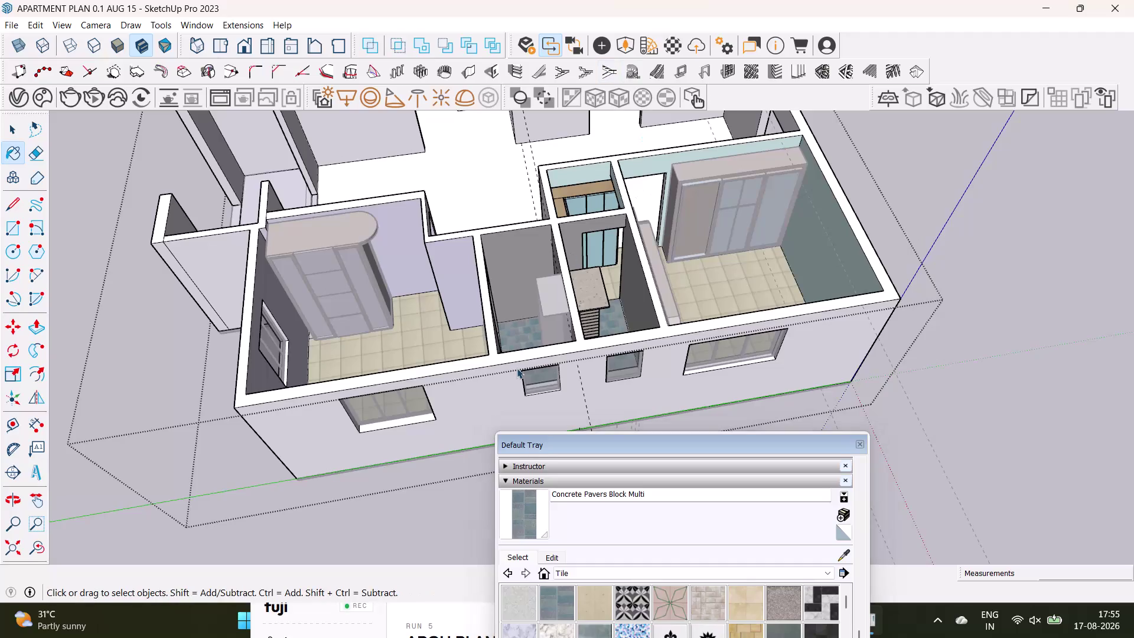
Orbit through the tiled bedrooms and blue-tiled bathrooms to an overhead view.
drag(662, 440, 904, 421)
scroll(down, 3)
key(space)
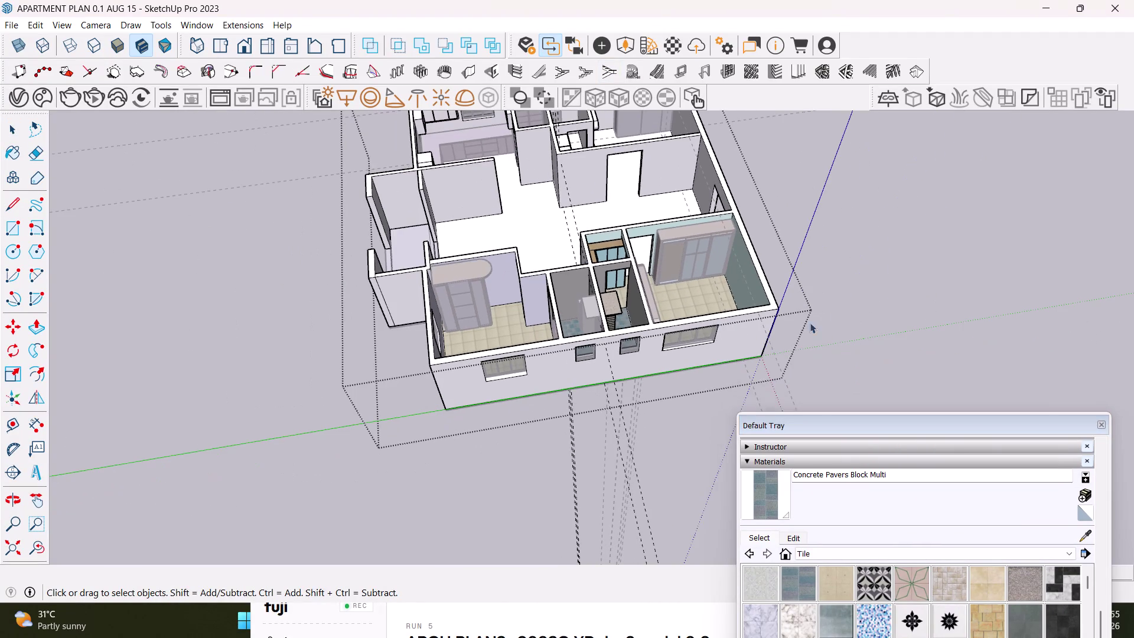
click(854, 292)
scroll(up, 3)
middle_drag(613, 326, 573, 496)
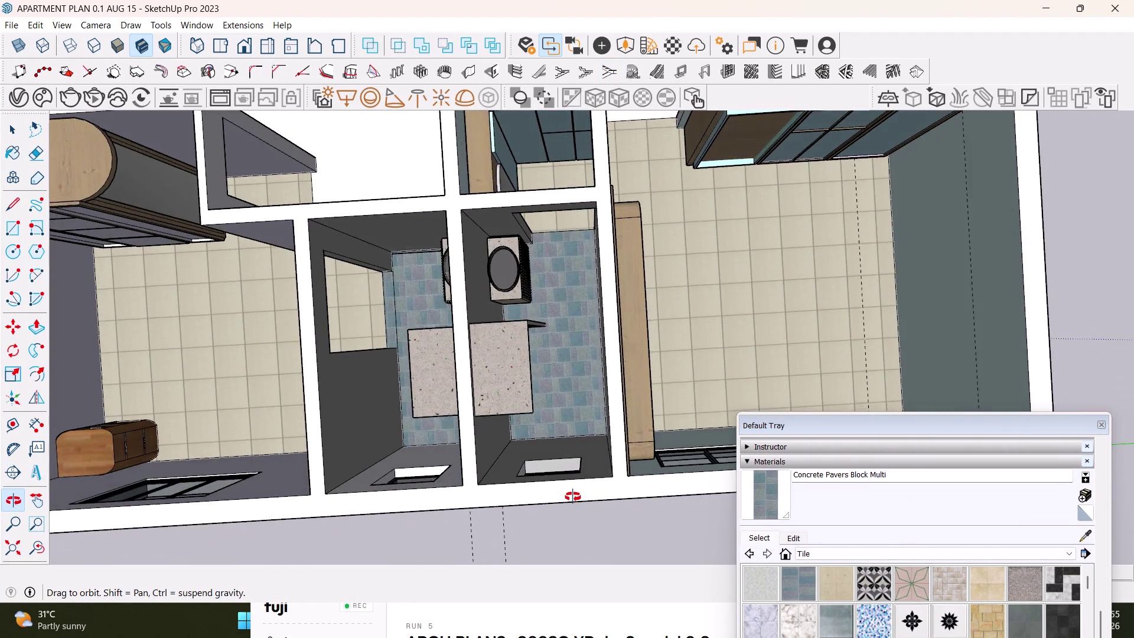
middle_drag(573, 496, 704, 305)
scroll(up, 3)
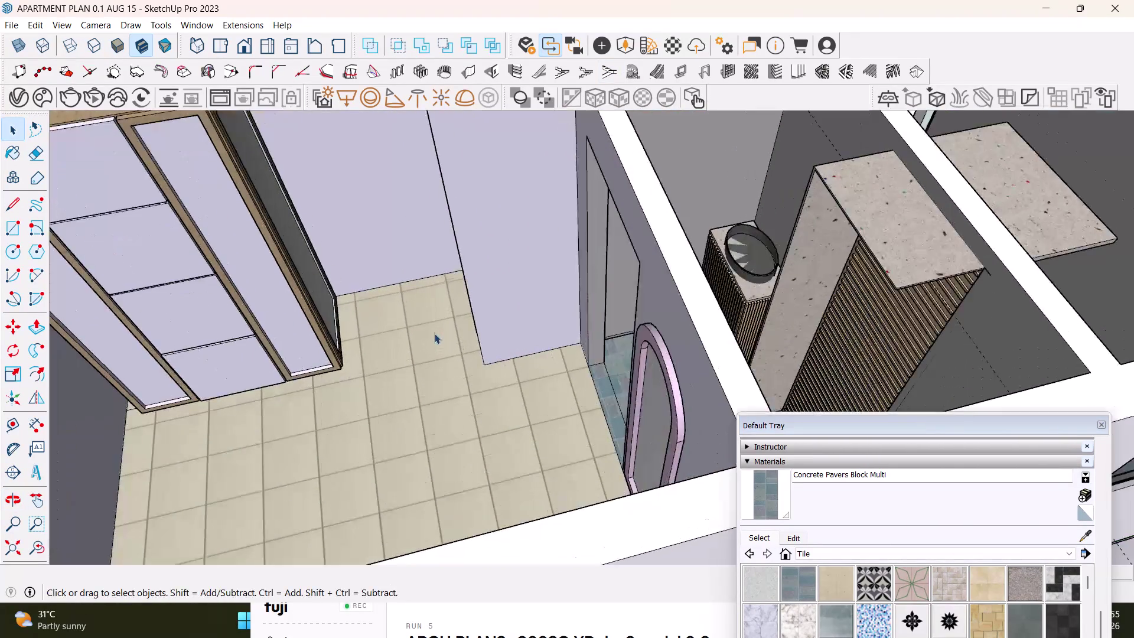
middle_drag(434, 333, 520, 289)
middle_drag(555, 289, 660, 370)
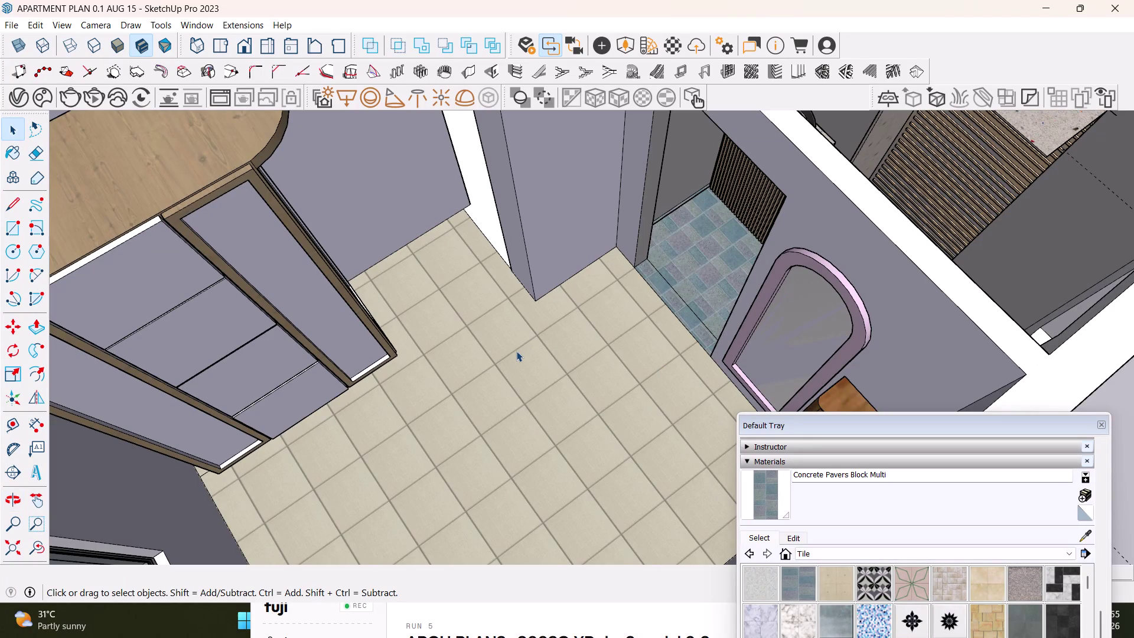
scroll(down, 3)
middle_drag(594, 337, 393, 443)
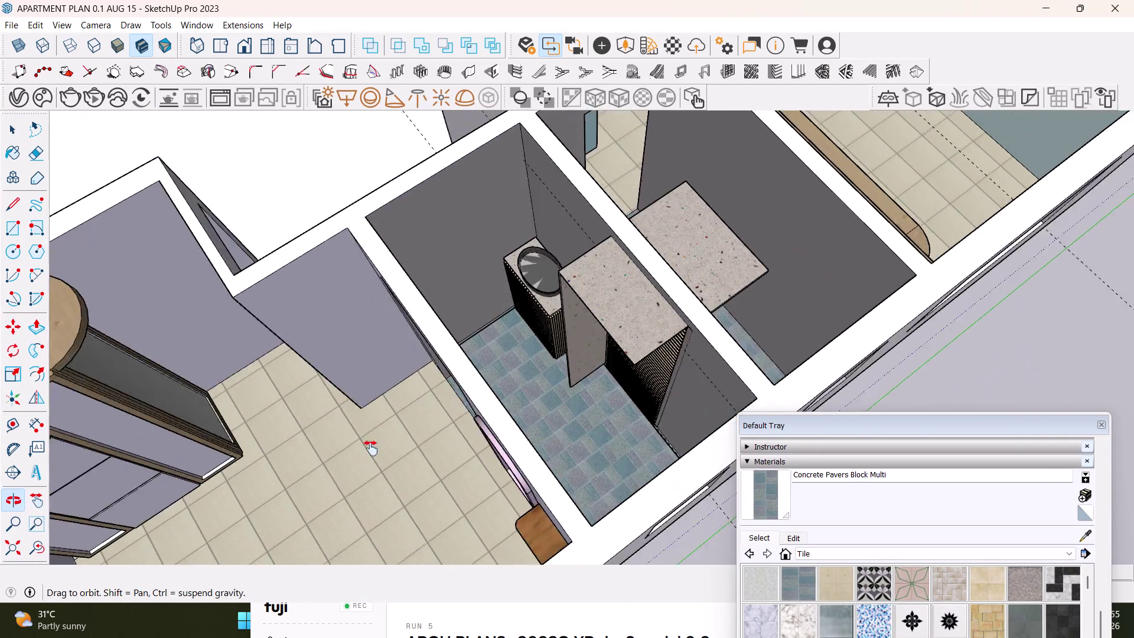
middle_drag(393, 443, 351, 454)
scroll(down, 3)
middle_drag(368, 395, 551, 299)
scroll(down, 3)
middle_drag(529, 376, 525, 480)
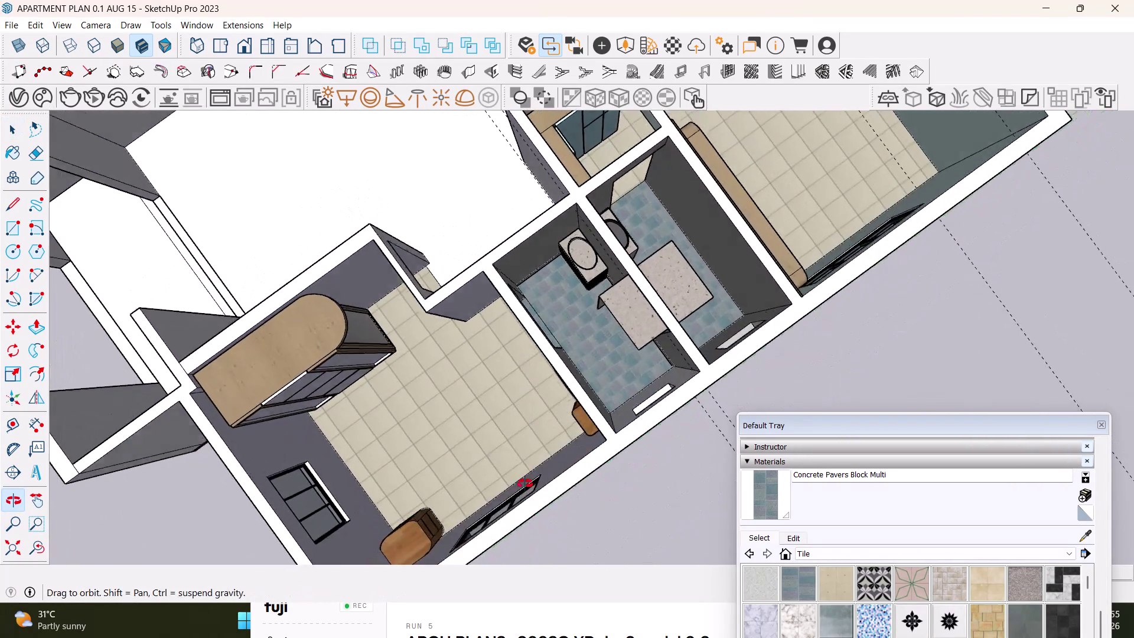
middle_drag(525, 480, 665, 415)
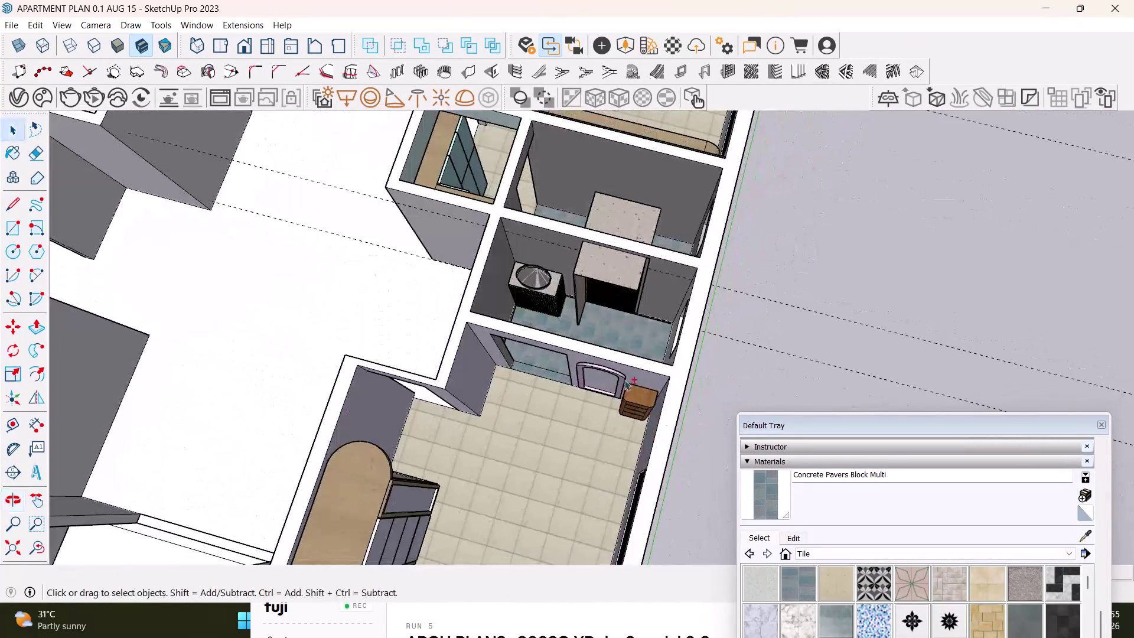
scroll(down, 3)
middle_drag(623, 378, 554, 460)
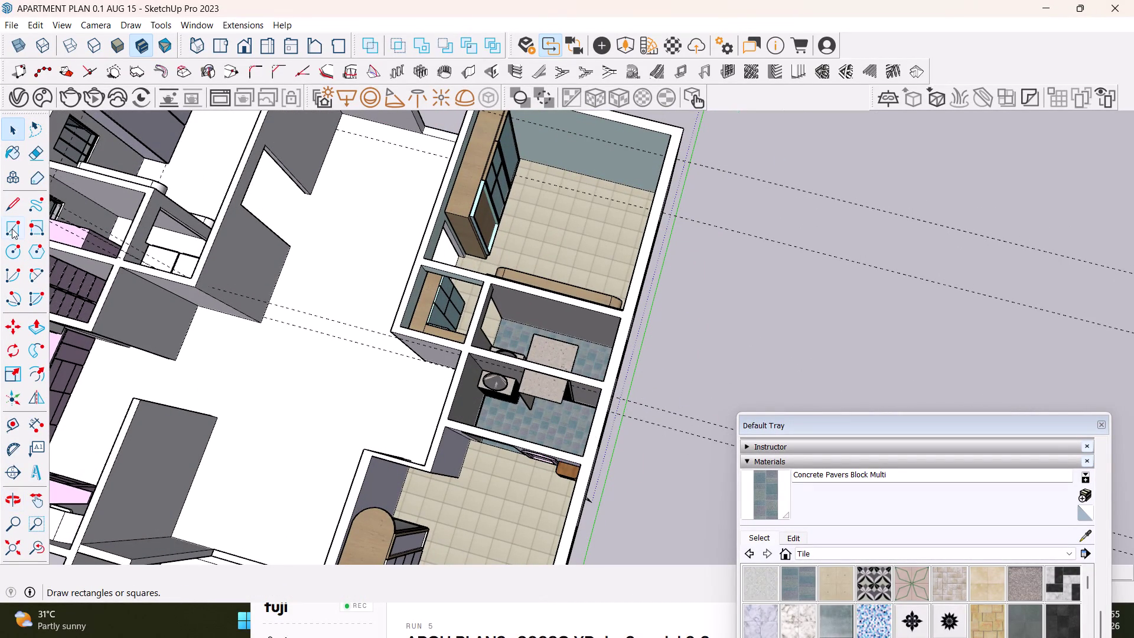
Live-render the overhead view, then the mirror and dresser wall.
click(95, 99)
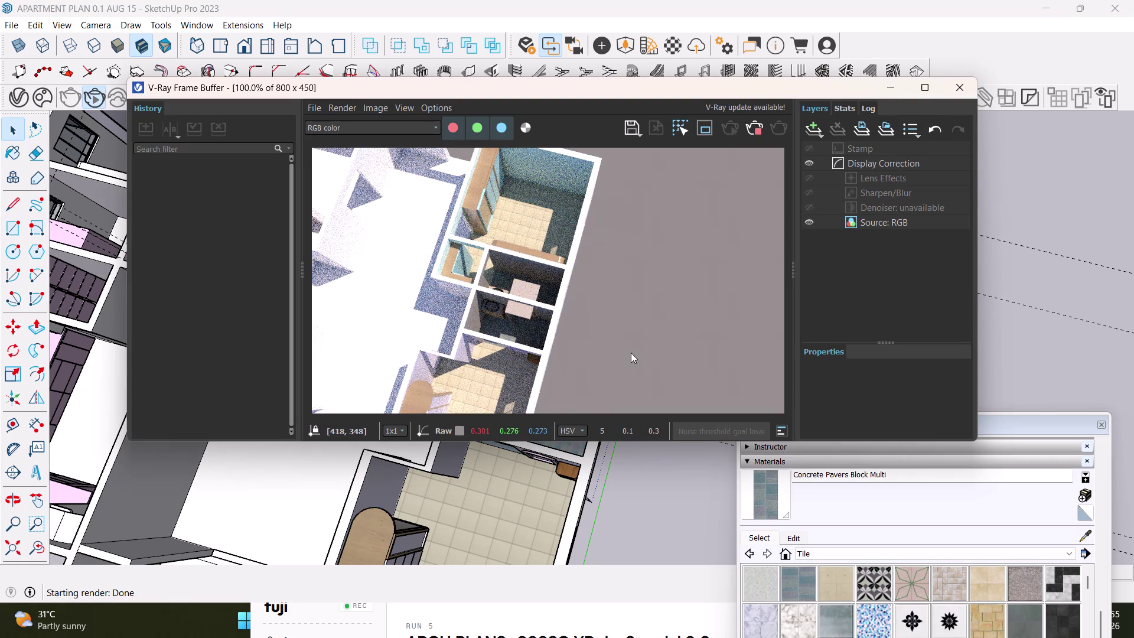
click(950, 95)
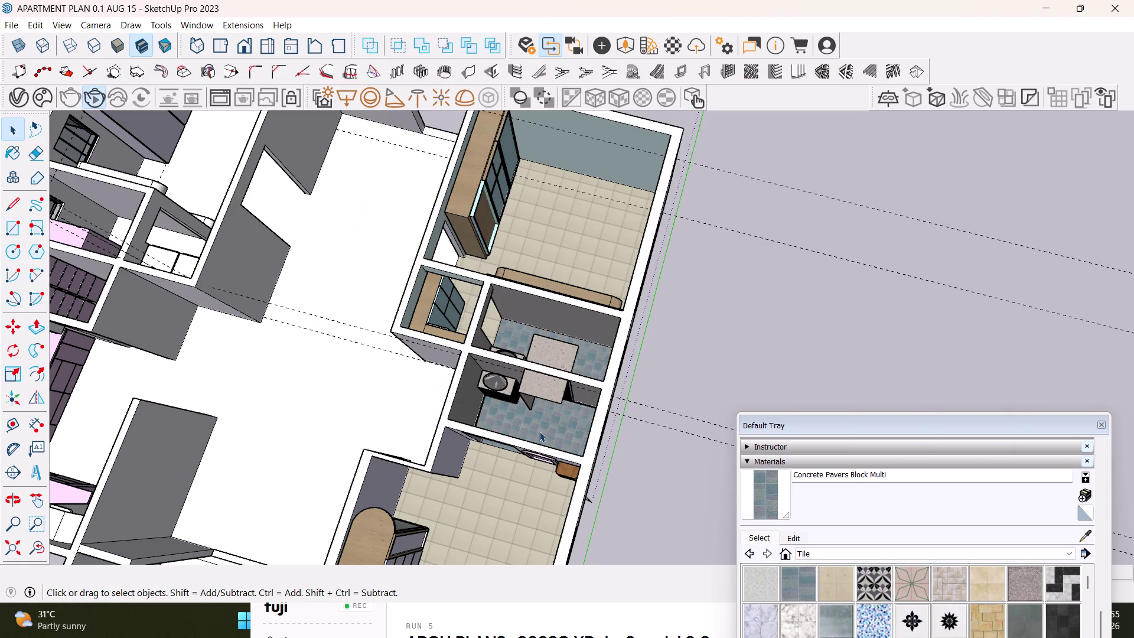
click(96, 104)
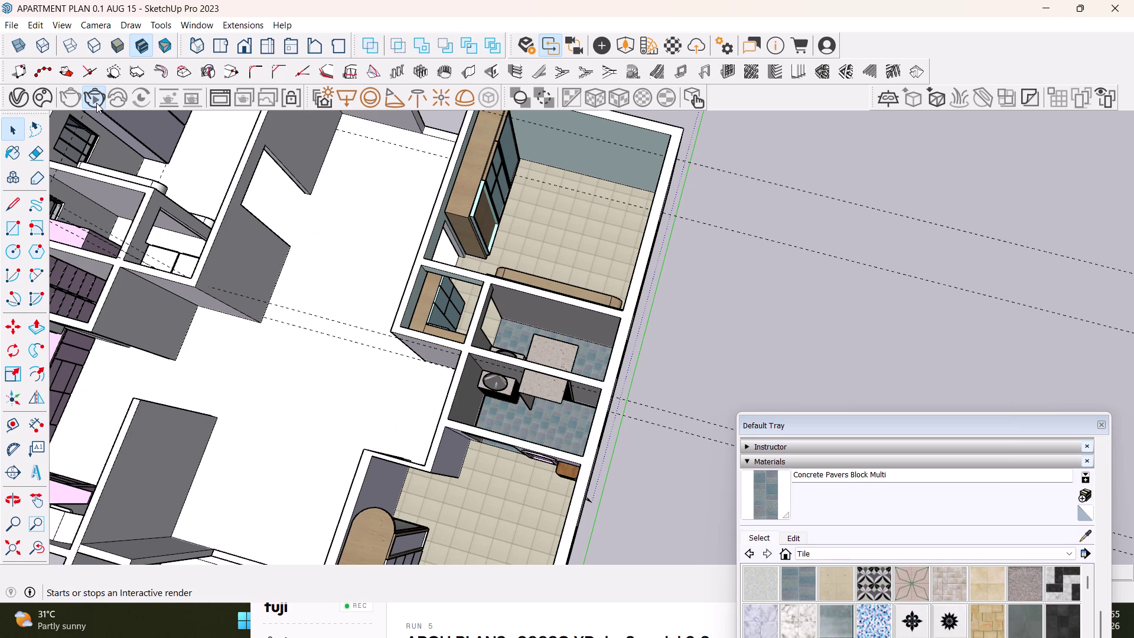
middle_drag(412, 418, 546, 359)
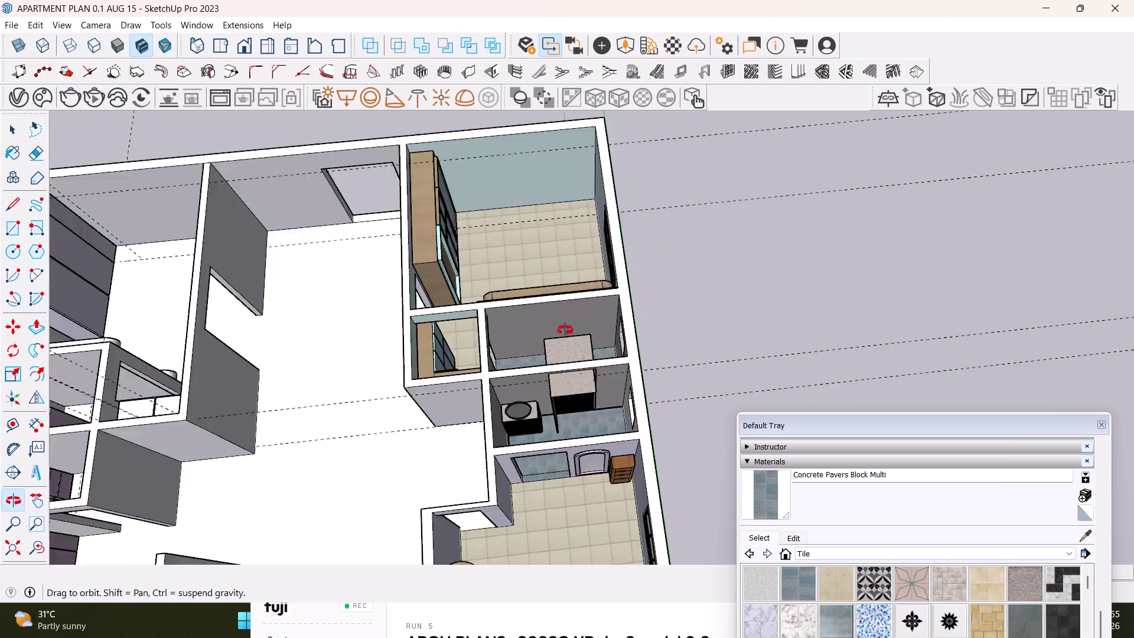
middle_drag(546, 359, 578, 303)
scroll(up, 3)
middle_drag(613, 431, 575, 331)
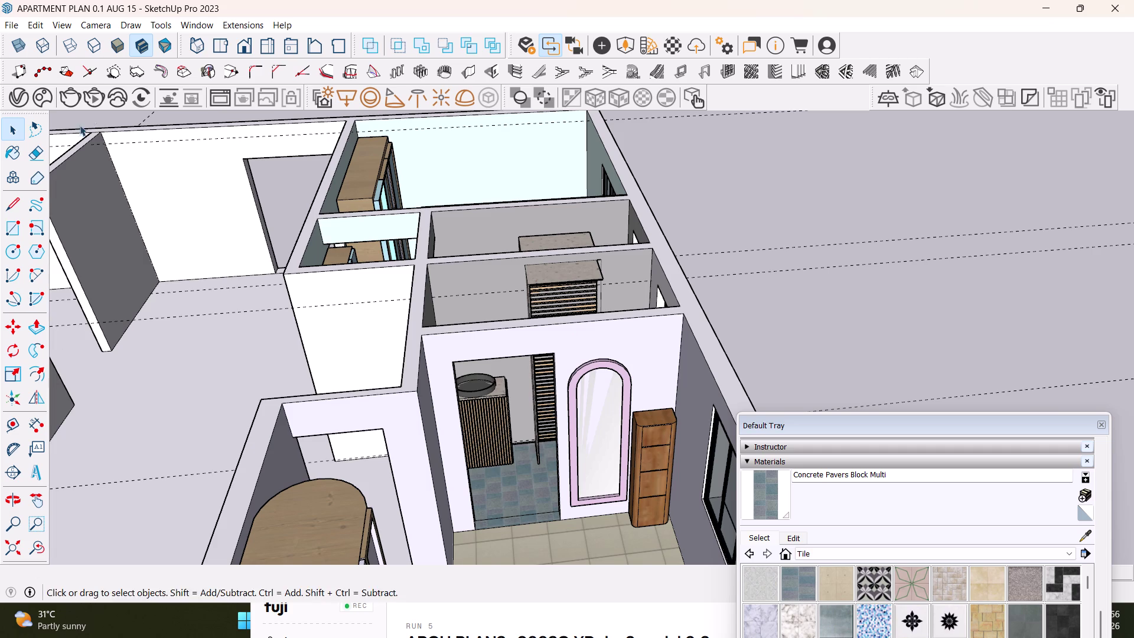
click(90, 105)
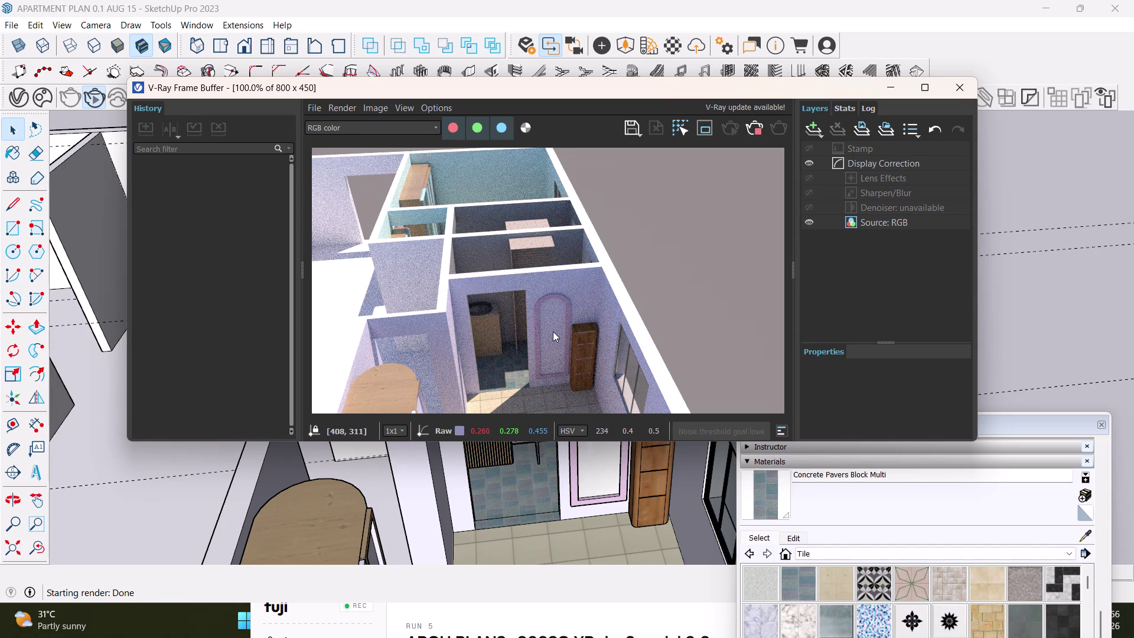
scroll(up, 3)
scroll(down, 3)
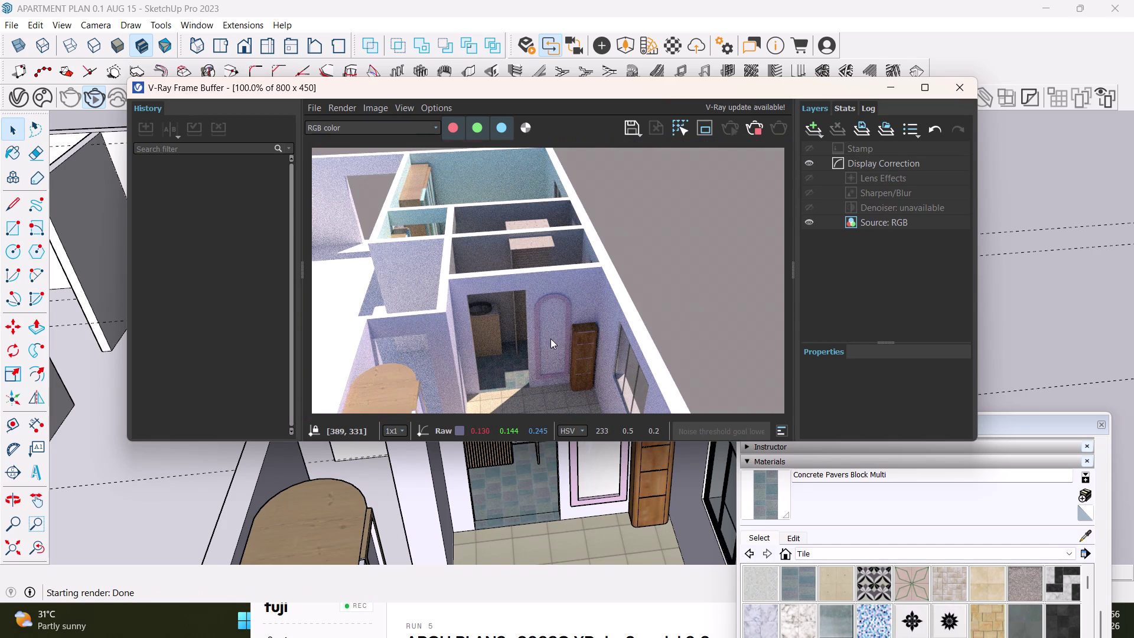
click(953, 93)
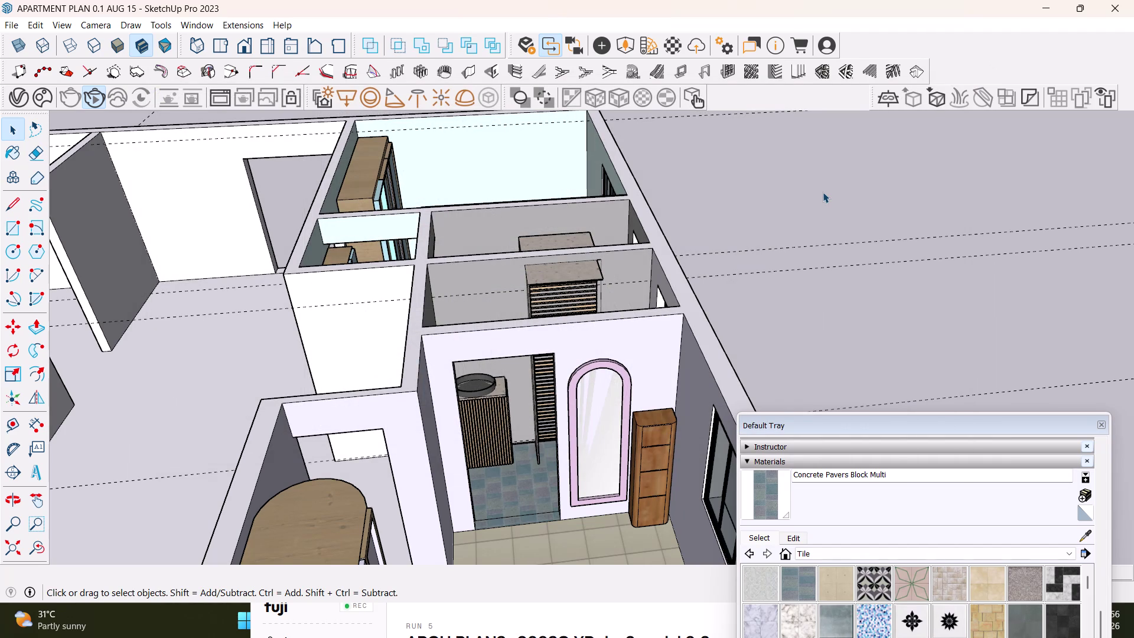
Zoom in on the mirror and switch the materials tray to Glass and Mirrors.
key(space)
click(852, 366)
key(space)
click(826, 376)
scroll(up, 3)
middle_drag(652, 399, 599, 346)
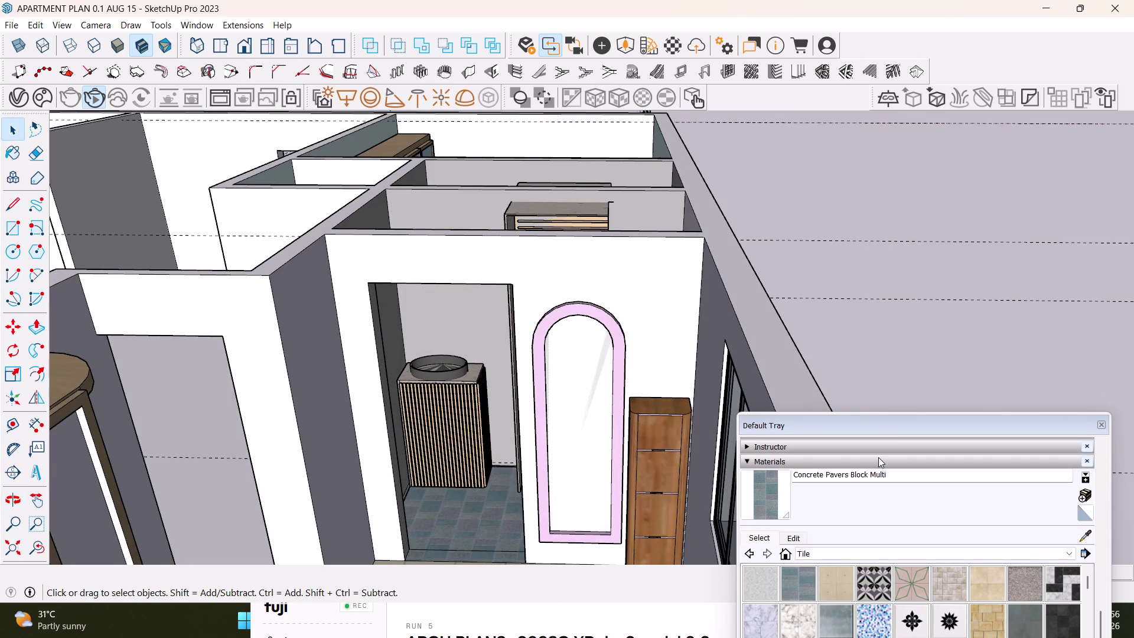
drag(883, 423, 906, 131)
click(859, 261)
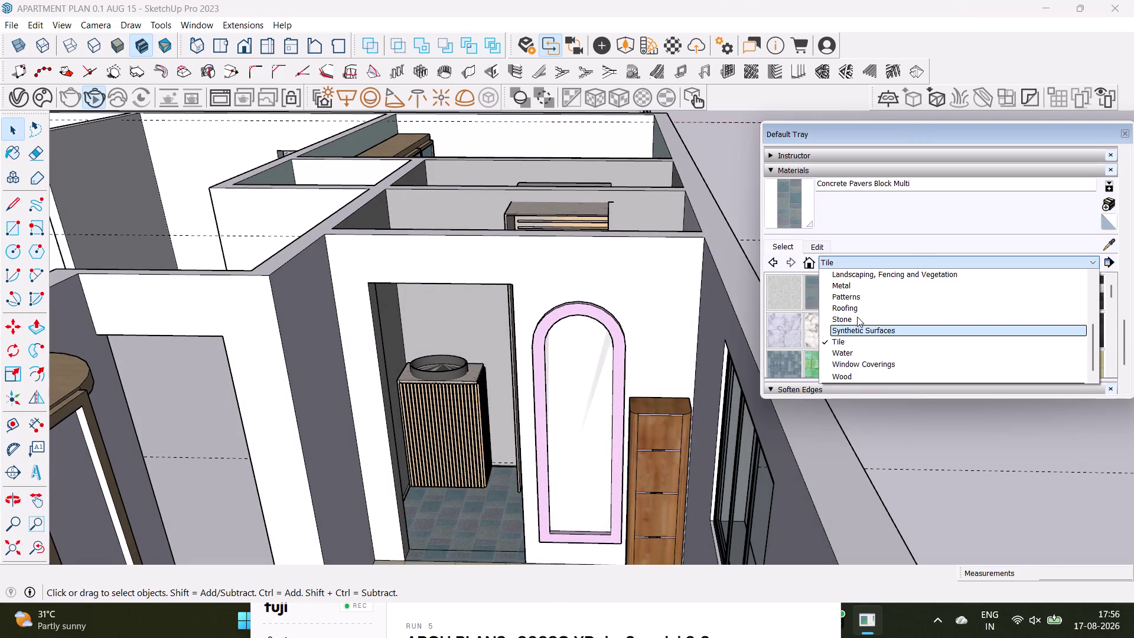
scroll(down, 3)
scroll(up, 3)
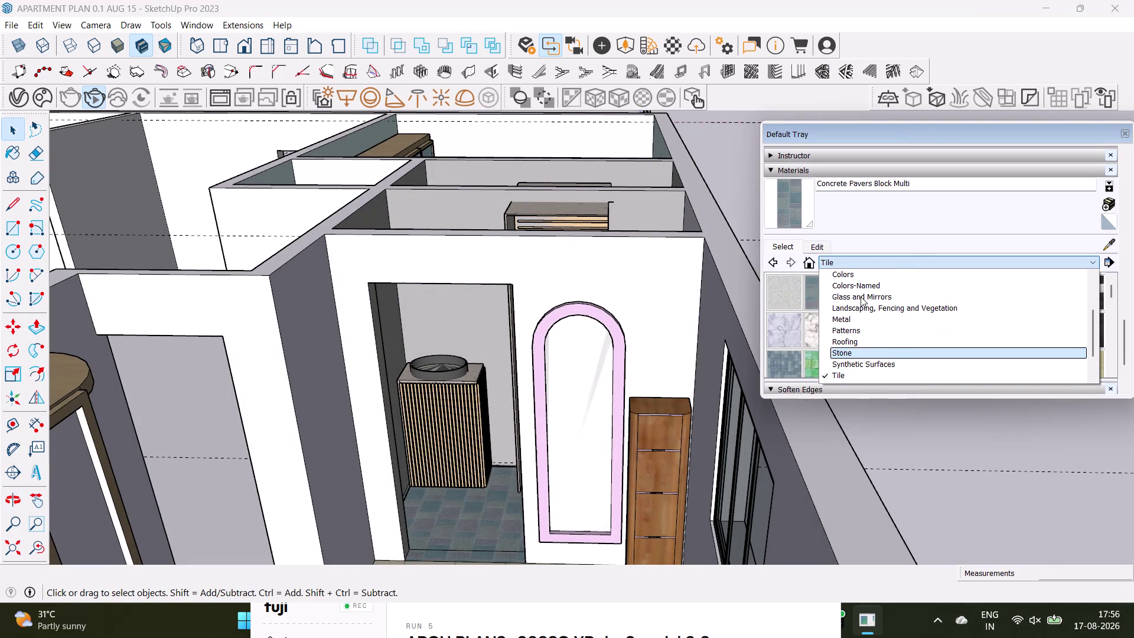
click(860, 294)
Paint the mirror with Translucent Glass Gray and check the result.
click(890, 295)
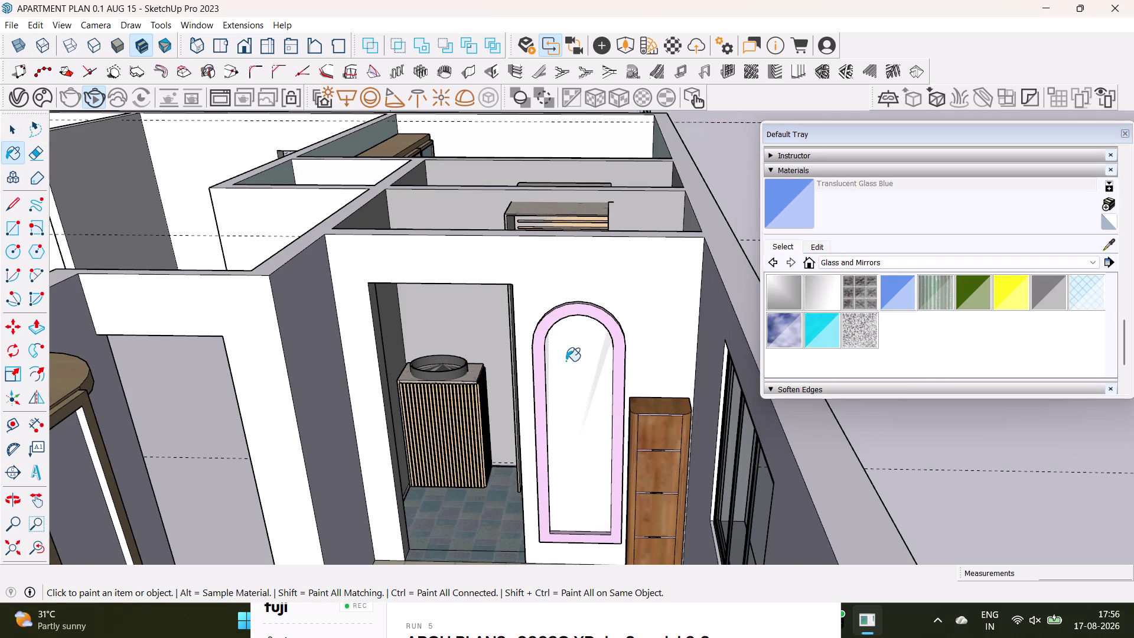
click(574, 367)
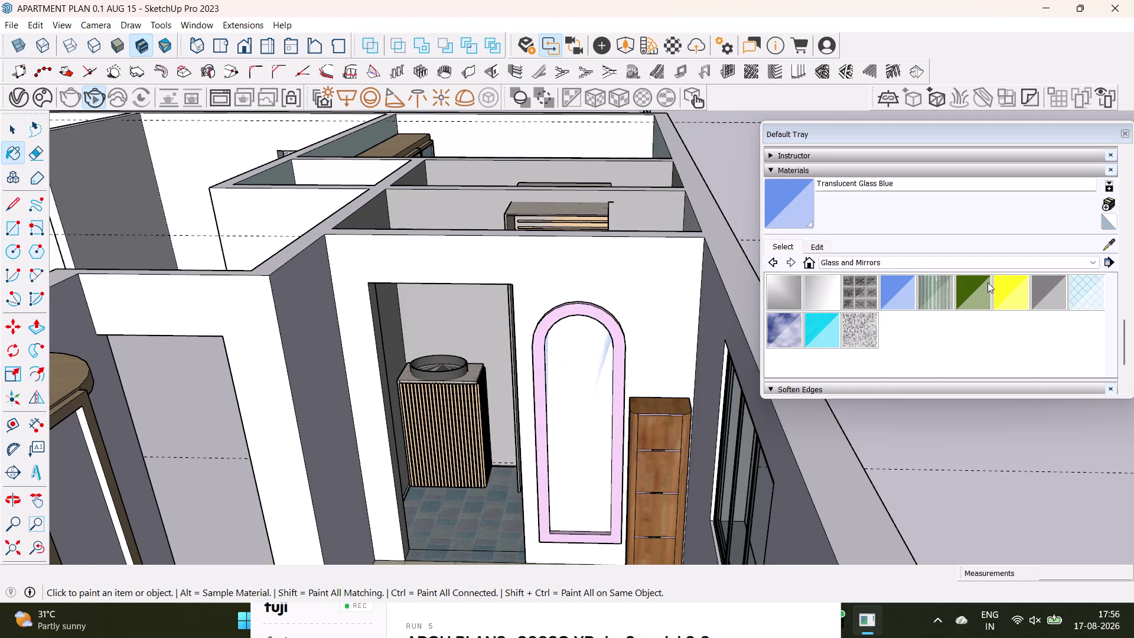
click(1038, 296)
click(591, 354)
middle_drag(597, 367, 597, 385)
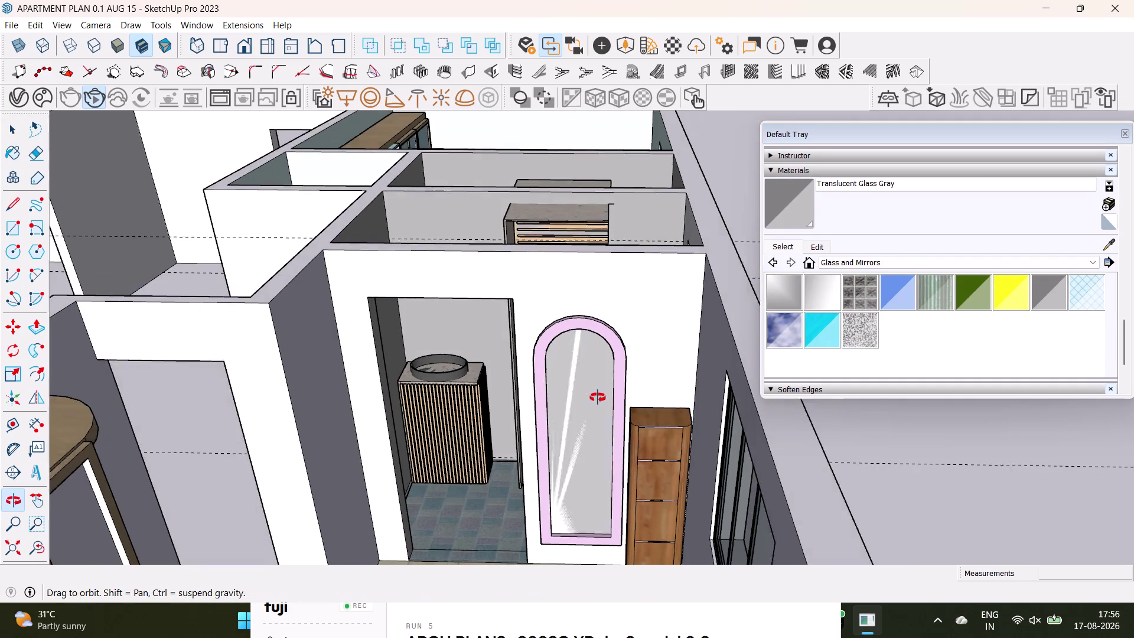
middle_drag(597, 386, 597, 397)
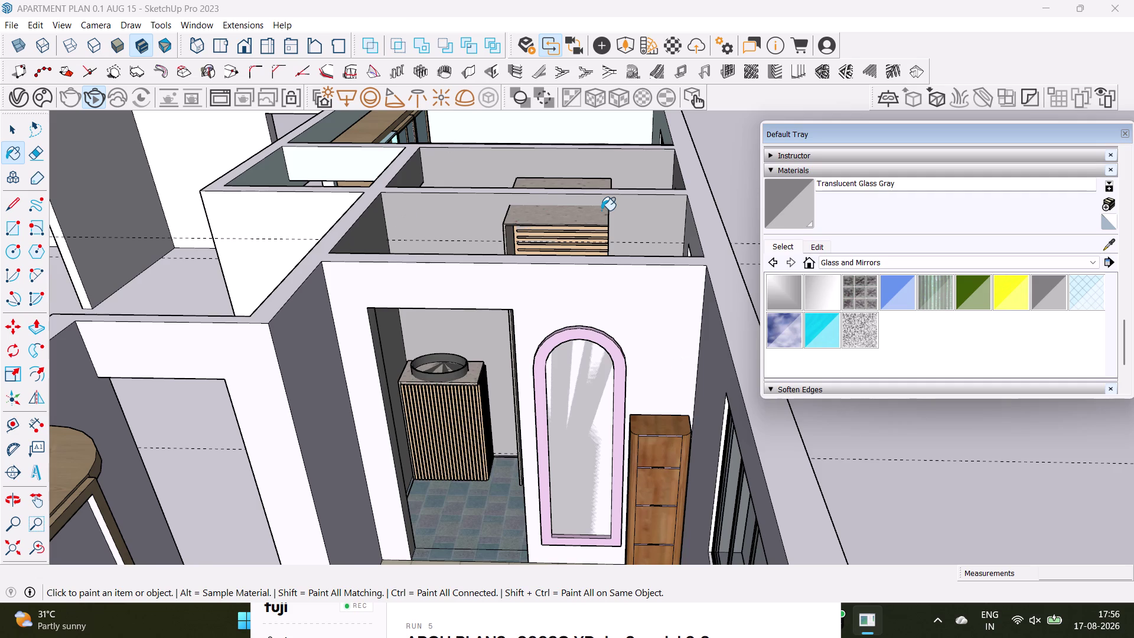
Live-render a preview of the gray glass mirror, then orbit away.
click(90, 96)
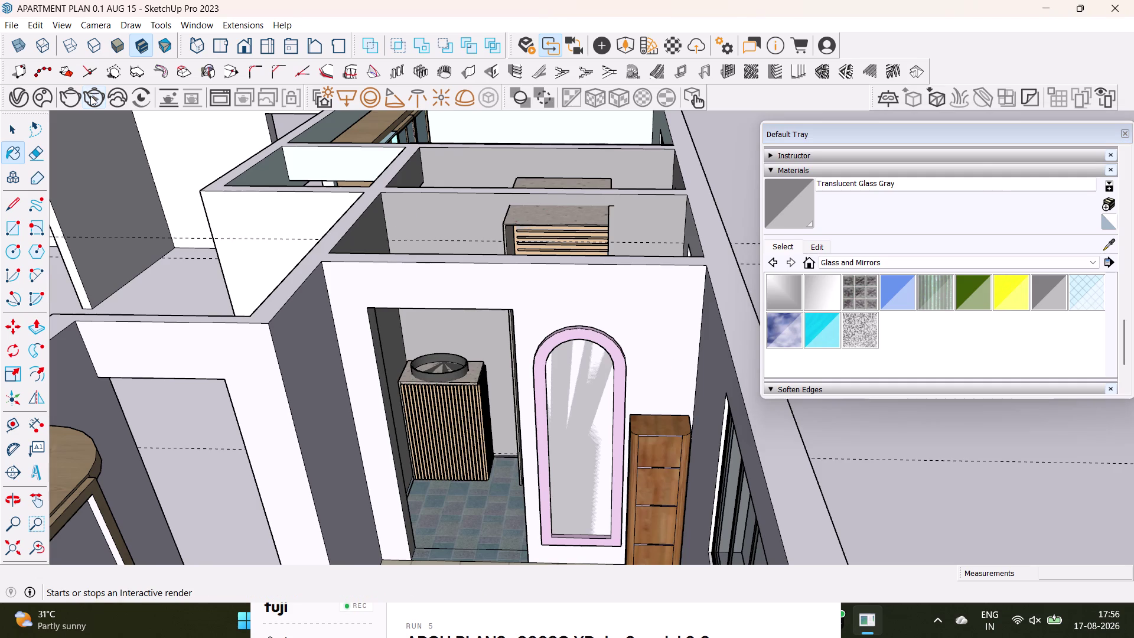
click(90, 96)
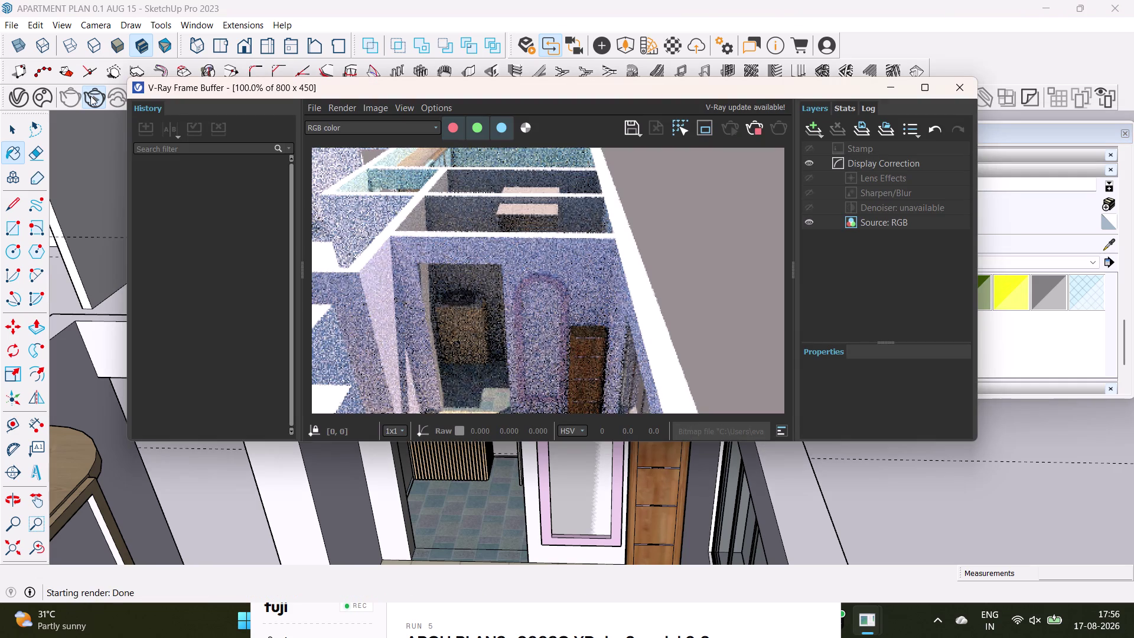
click(895, 92)
scroll(down, 3)
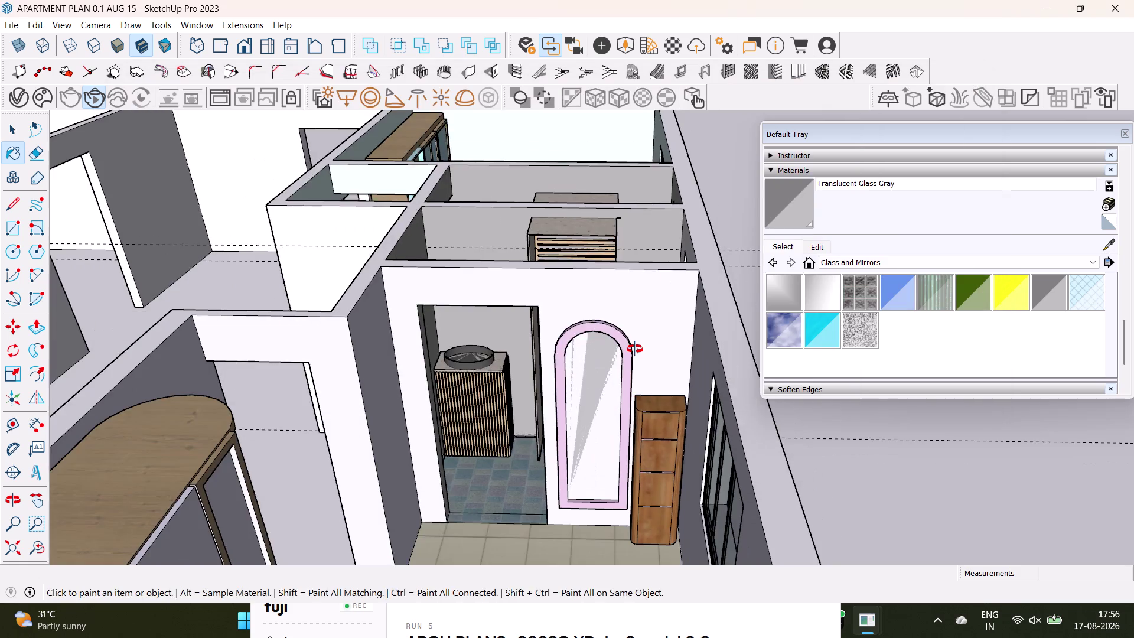
middle_drag(661, 297, 323, 422)
scroll(down, 3)
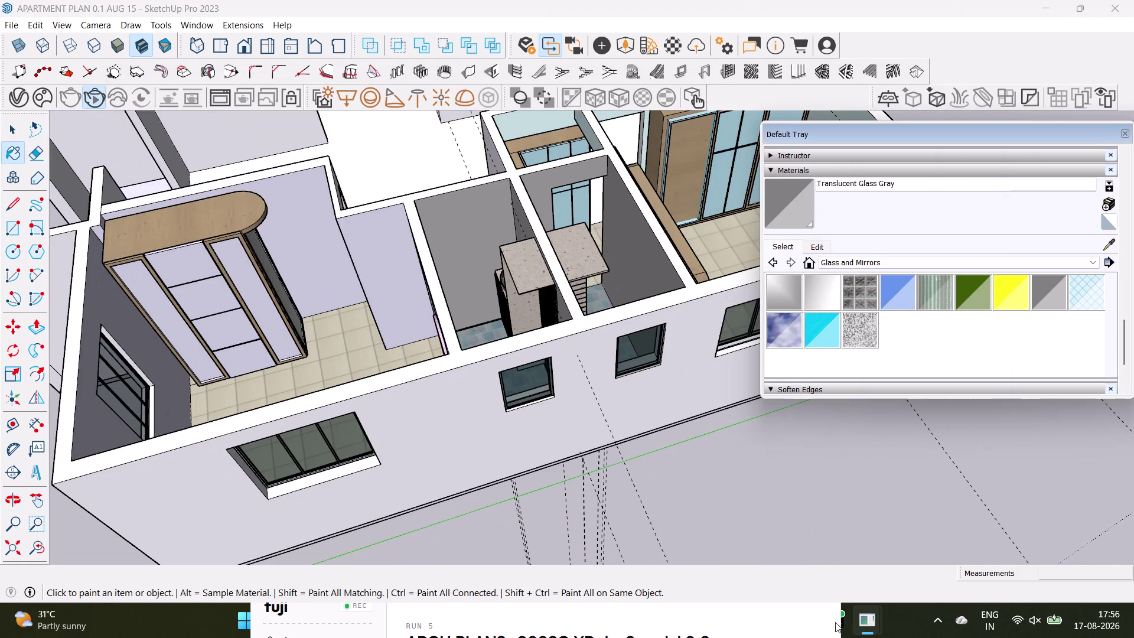
Orbit into the bedroom and sample Mirror 02 from the rounded panel's glass inset.
click(868, 630)
click(1002, 494)
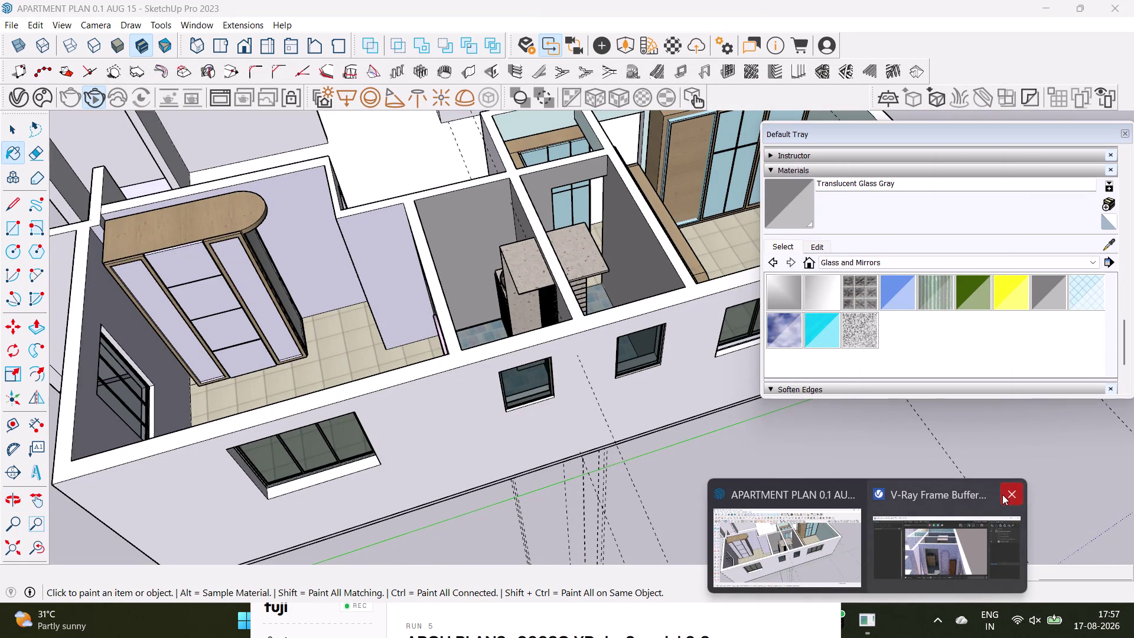
scroll(up, 3)
scroll(up, 3)
middle_drag(581, 287, 492, 413)
middle_drag(546, 358, 538, 356)
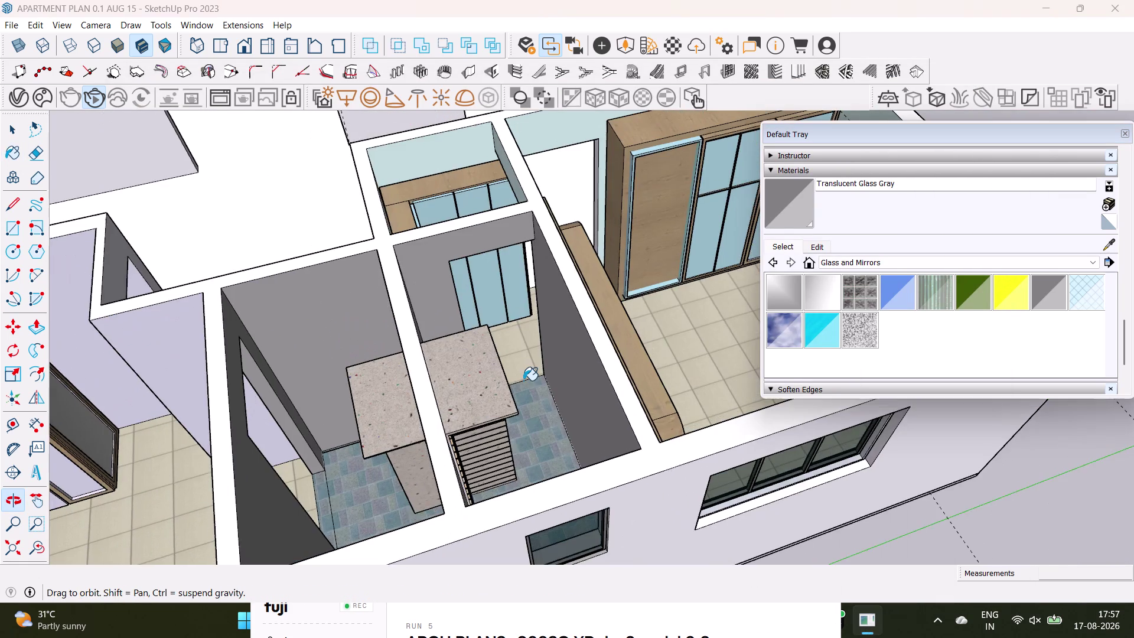
middle_drag(538, 355, 357, 308)
scroll(up, 3)
scroll(down, 3)
middle_drag(580, 298, 356, 324)
click(1106, 245)
scroll(up, 3)
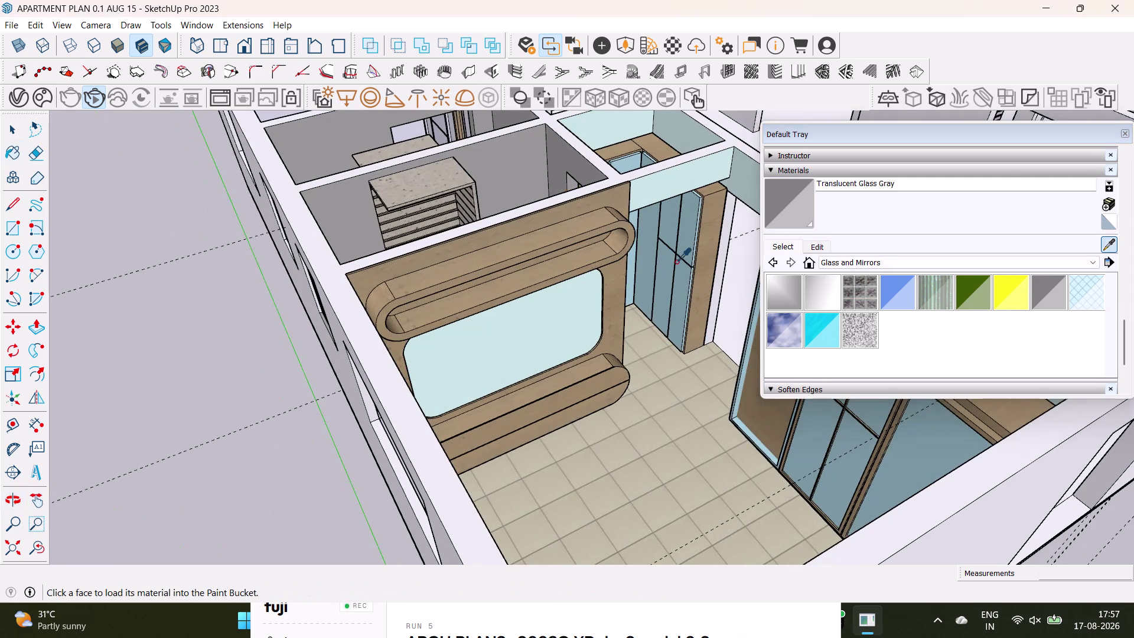
scroll(up, 3)
middle_drag(645, 236, 521, 220)
click(561, 205)
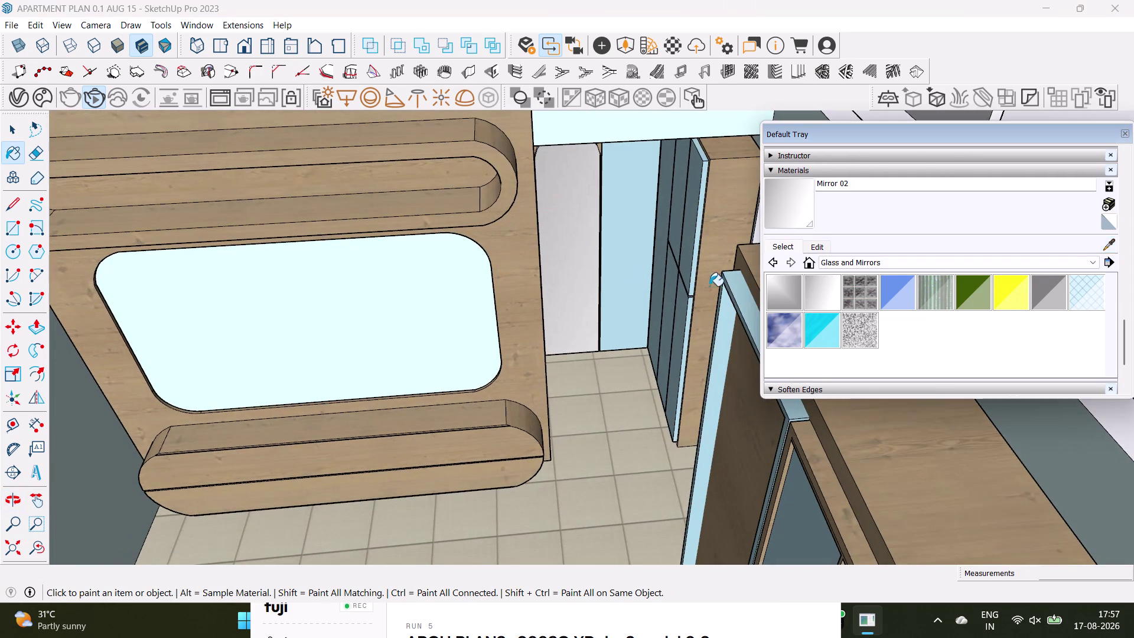
Apply Mirror 02 to the arched mirror, then return to the Select tool.
middle_drag(366, 303, 776, 376)
scroll(down, 3)
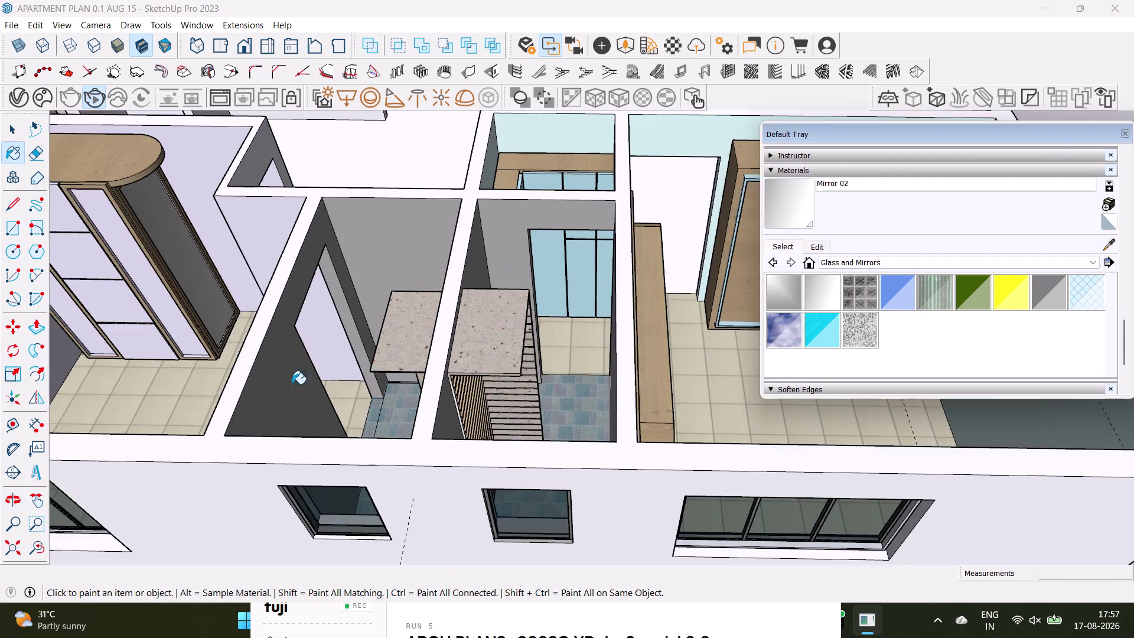
middle_drag(291, 384, 579, 372)
middle_drag(501, 410, 518, 290)
middle_drag(502, 432, 669, 369)
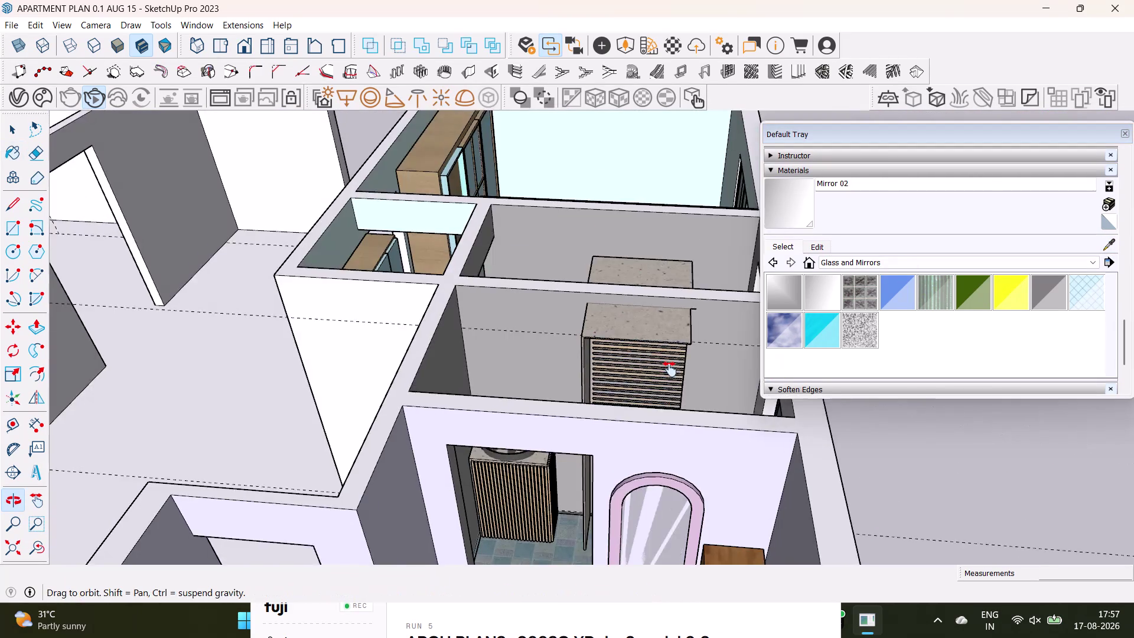
middle_drag(669, 369, 670, 342)
click(828, 296)
click(654, 458)
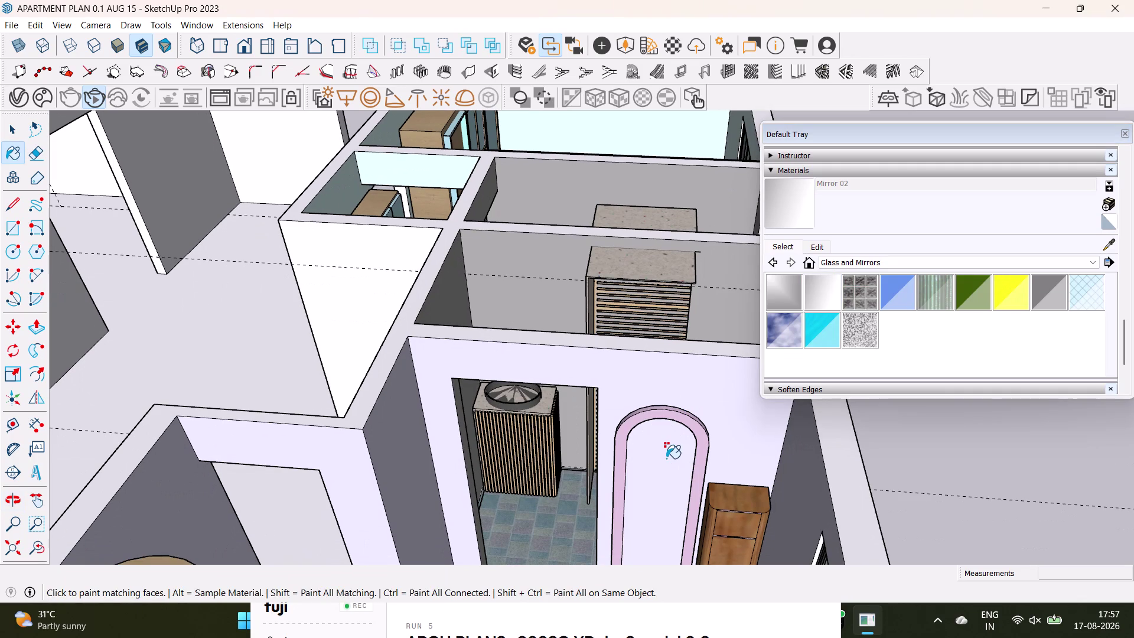
scroll(down, 3)
key(space)
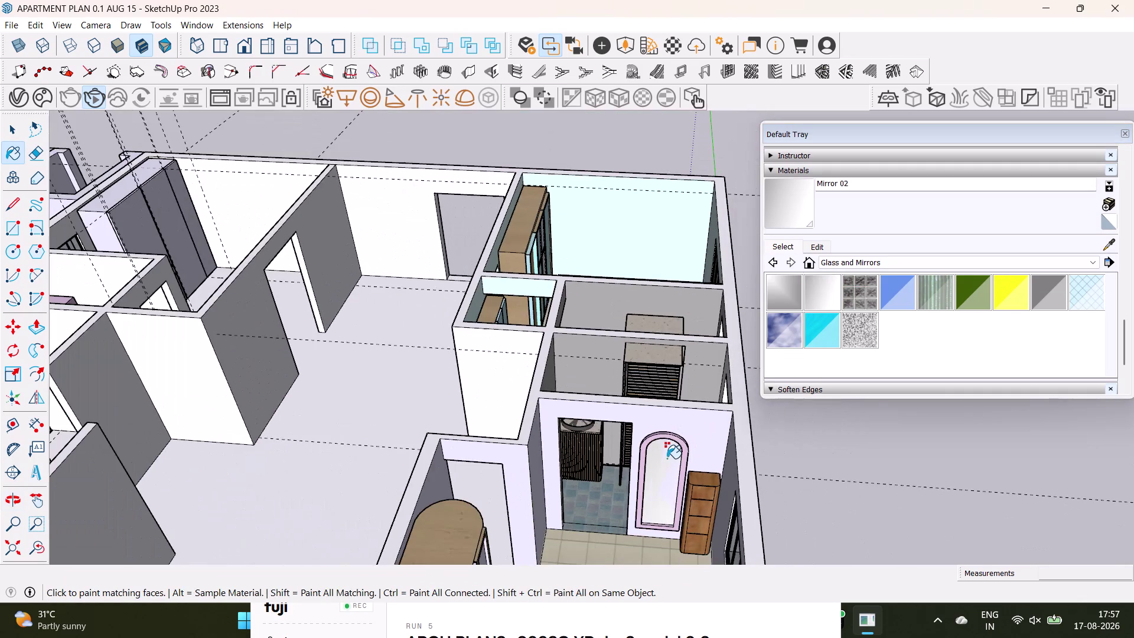
click(838, 489)
Orbit over the whole floor plan and settle on the living area walls.
middle_drag(840, 488, 523, 480)
scroll(down, 3)
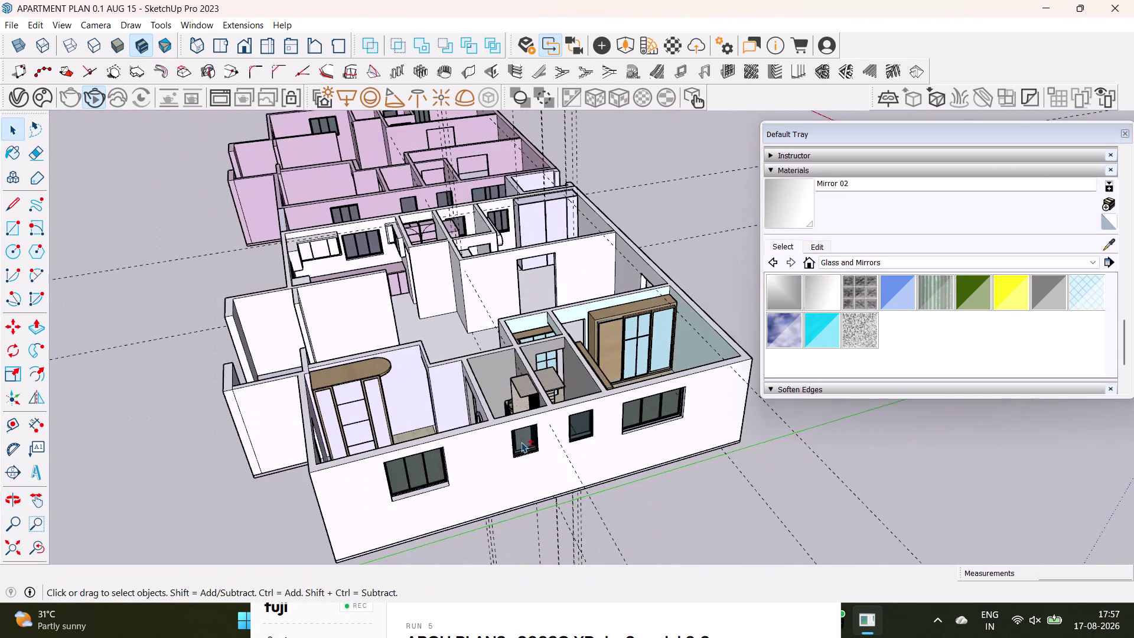
middle_drag(537, 441, 608, 449)
middle_drag(608, 450, 579, 562)
scroll(up, 3)
middle_drag(509, 433, 603, 508)
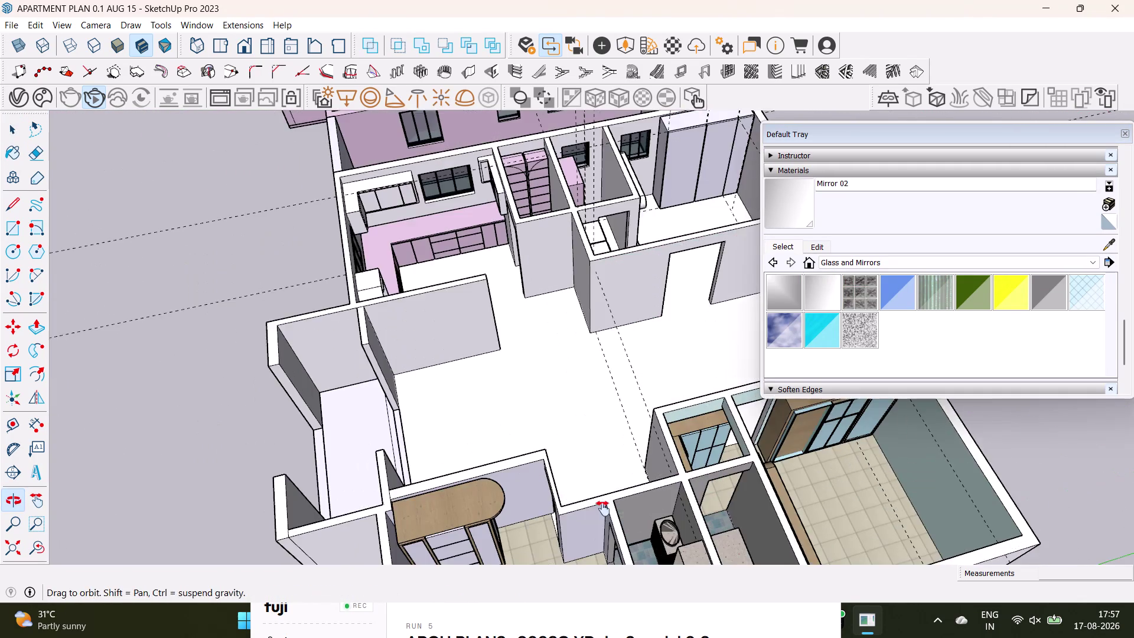
middle_drag(581, 509, 441, 542)
scroll(down, 3)
middle_drag(470, 425, 488, 346)
middle_drag(546, 349, 351, 412)
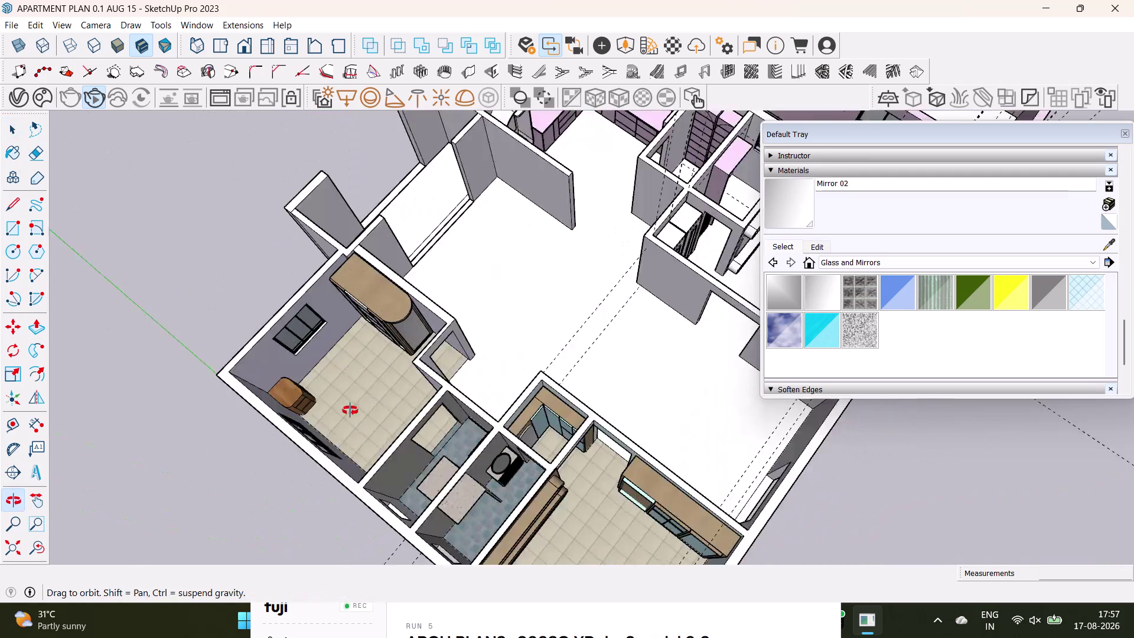
middle_drag(352, 412, 350, 410)
middle_drag(560, 333, 561, 394)
middle_drag(634, 398, 348, 247)
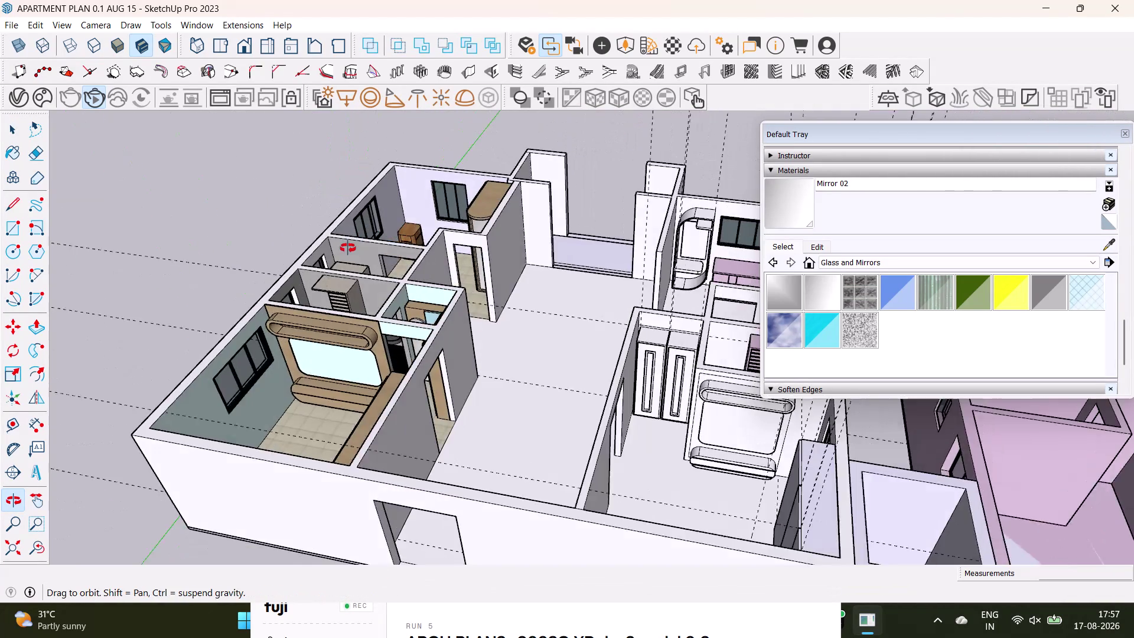
middle_drag(349, 248, 332, 254)
click(871, 265)
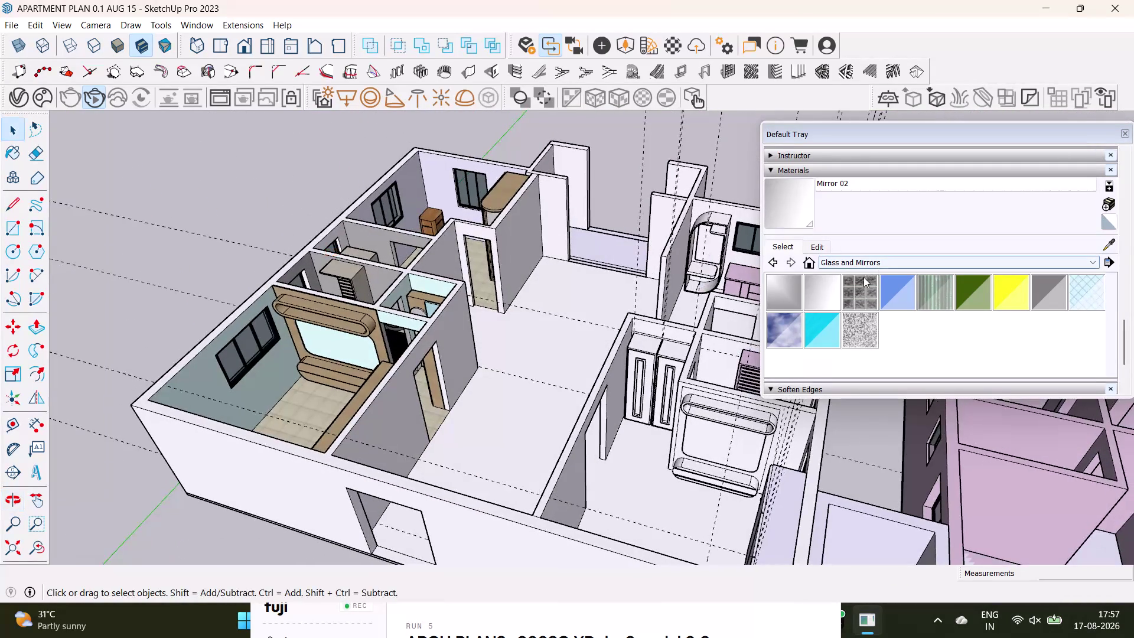
Select the 0029_BlanchedAlmond swatch from the Colors-Named library.
scroll(down, 3)
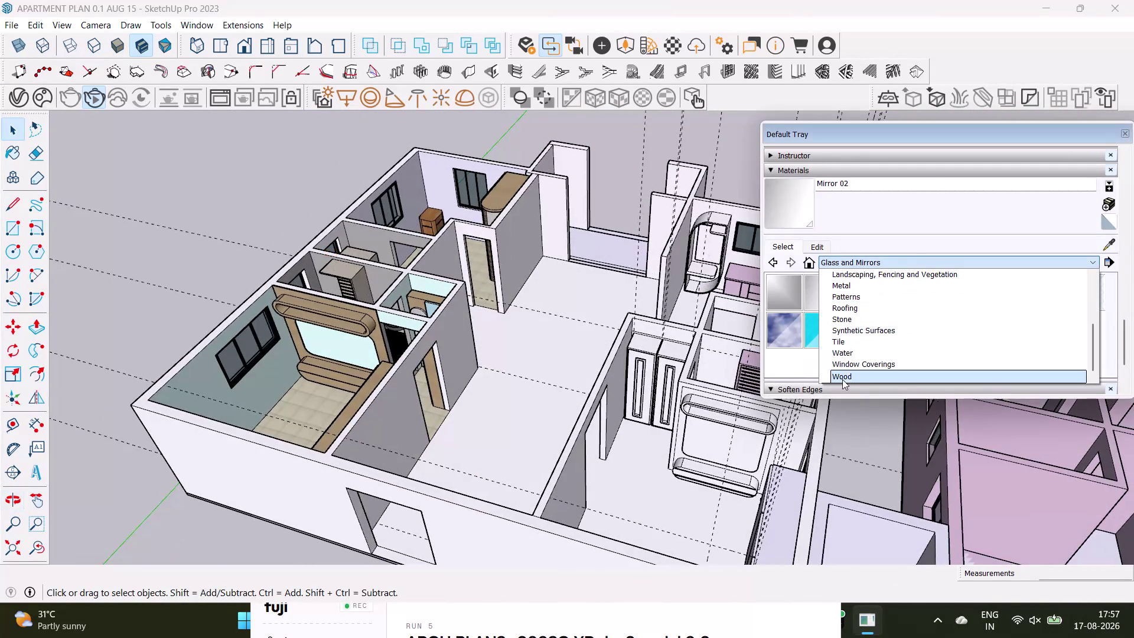
scroll(up, 3)
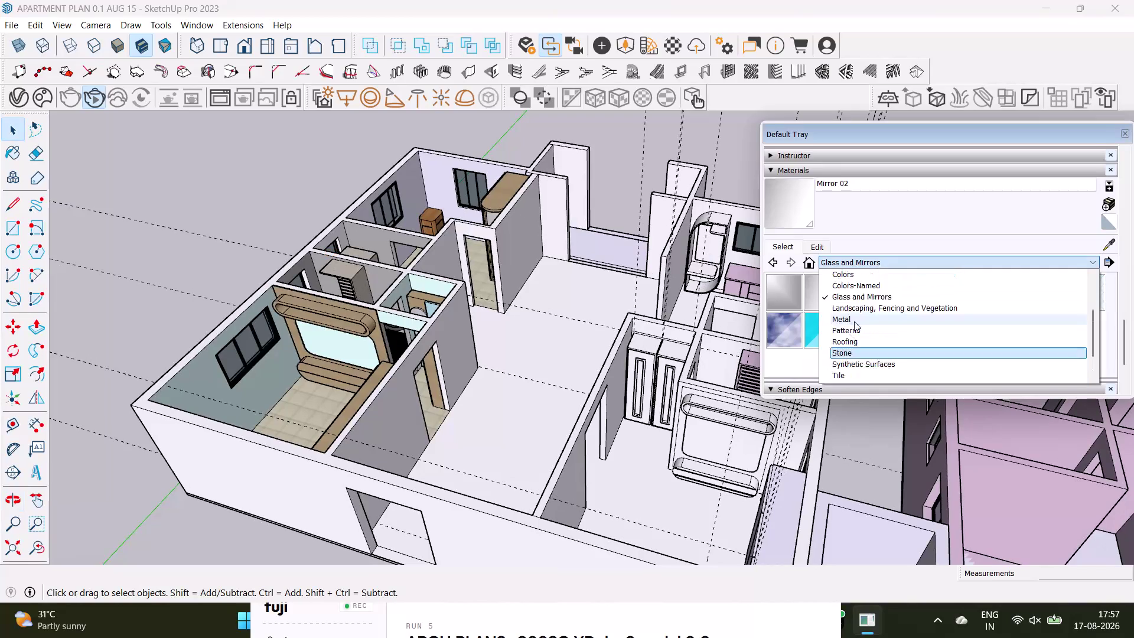
scroll(up, 3)
click(853, 321)
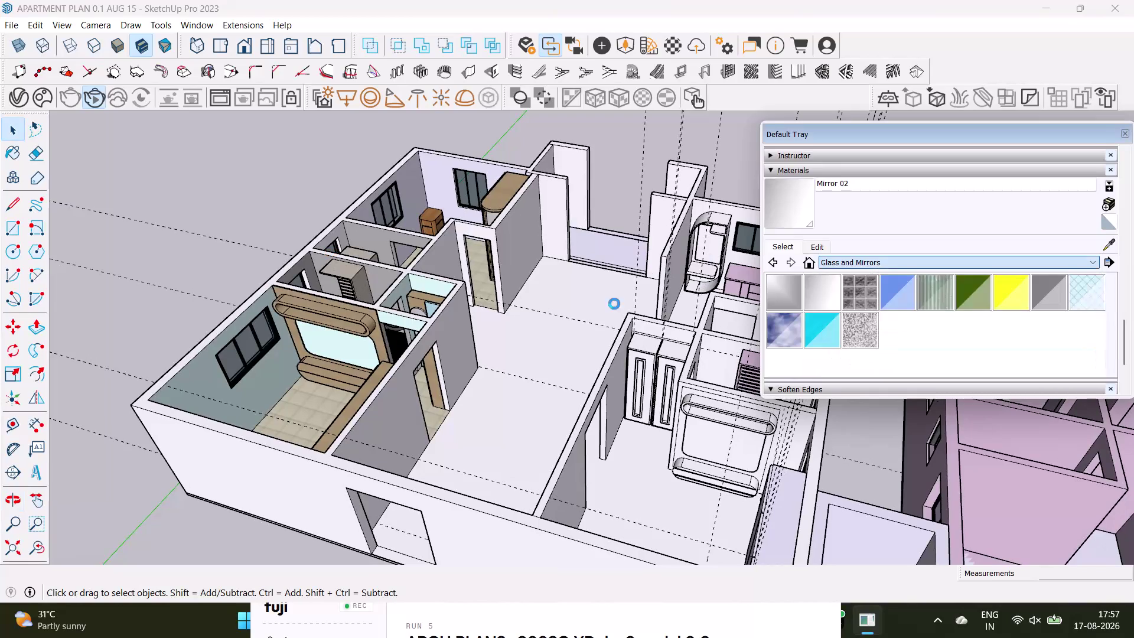
scroll(down, 3)
scroll(down, 3)
scroll(down, 3)
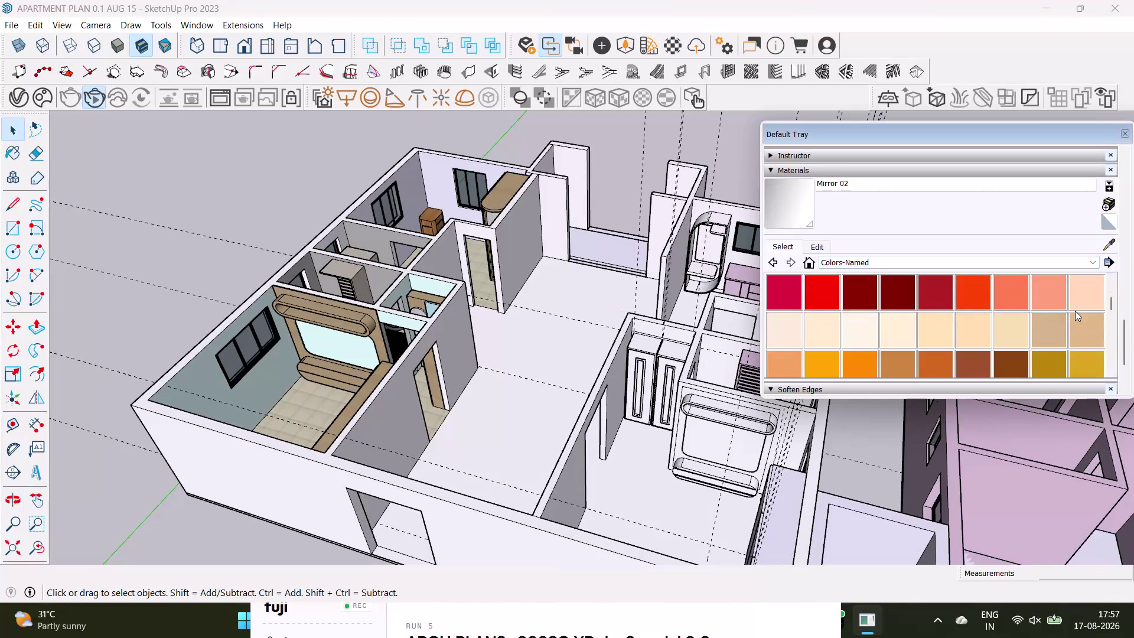
scroll(down, 3)
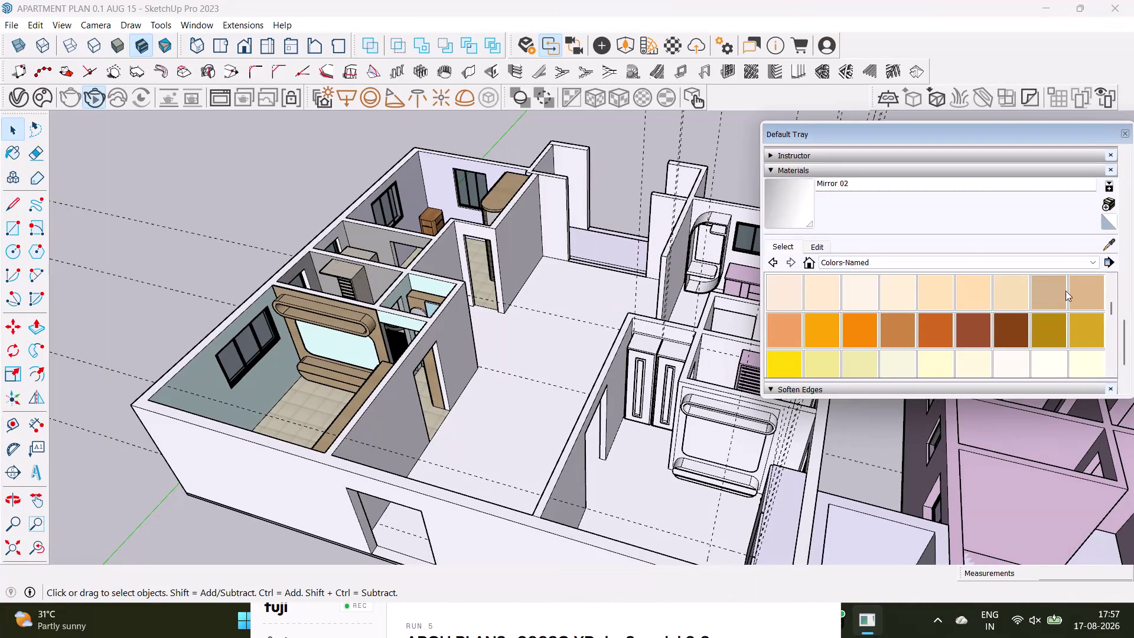
click(820, 304)
scroll(up, 3)
Orbit close to the living area and select the first interior wall faces.
key(space)
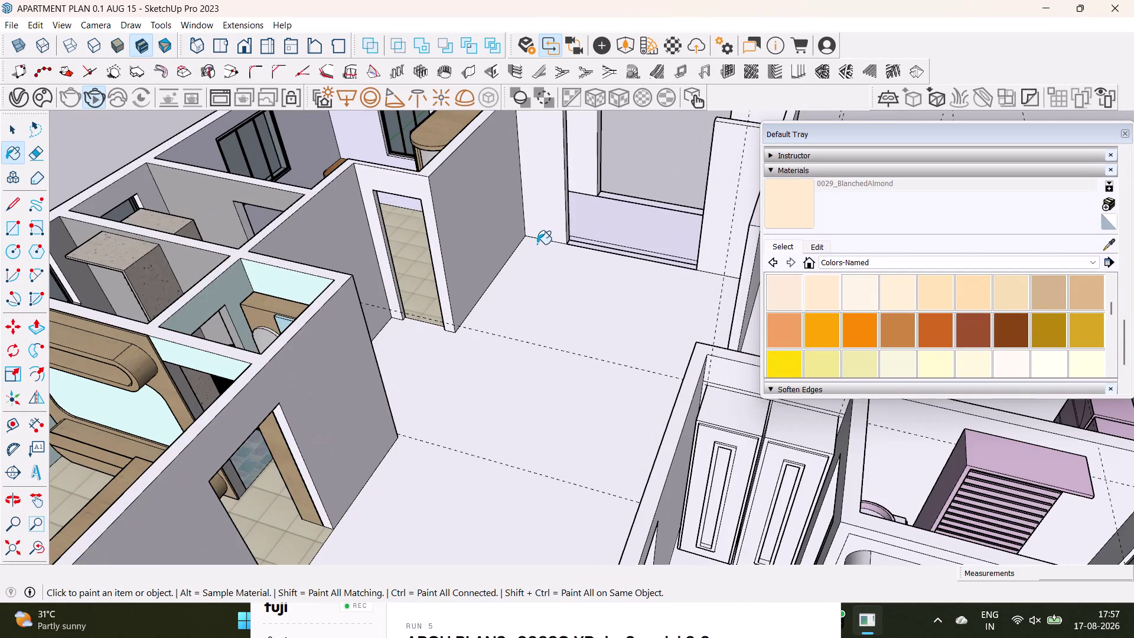
middle_drag(589, 264, 499, 411)
key(space)
click(451, 287)
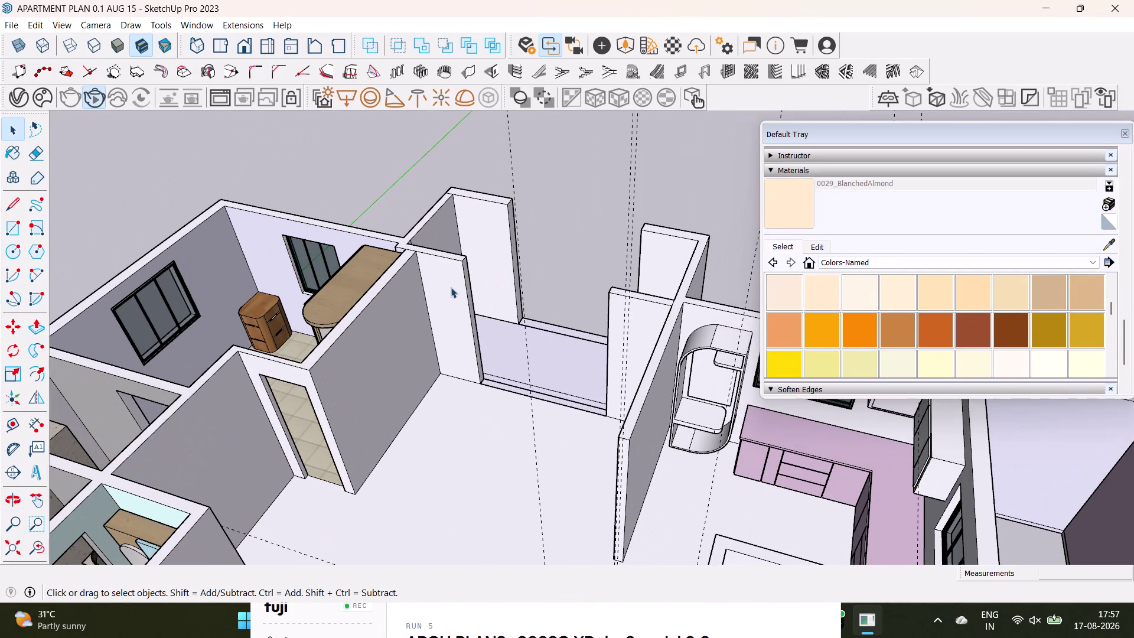
triple_click(448, 289)
double_click(457, 305)
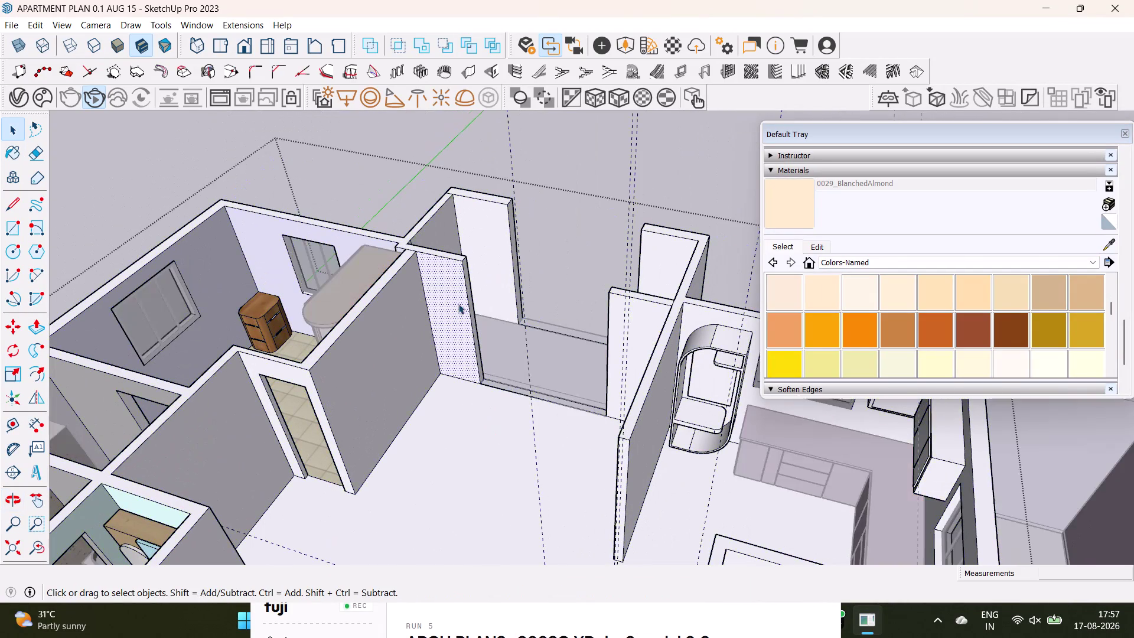
click(407, 313)
scroll(down, 3)
middle_drag(384, 342, 407, 262)
click(344, 277)
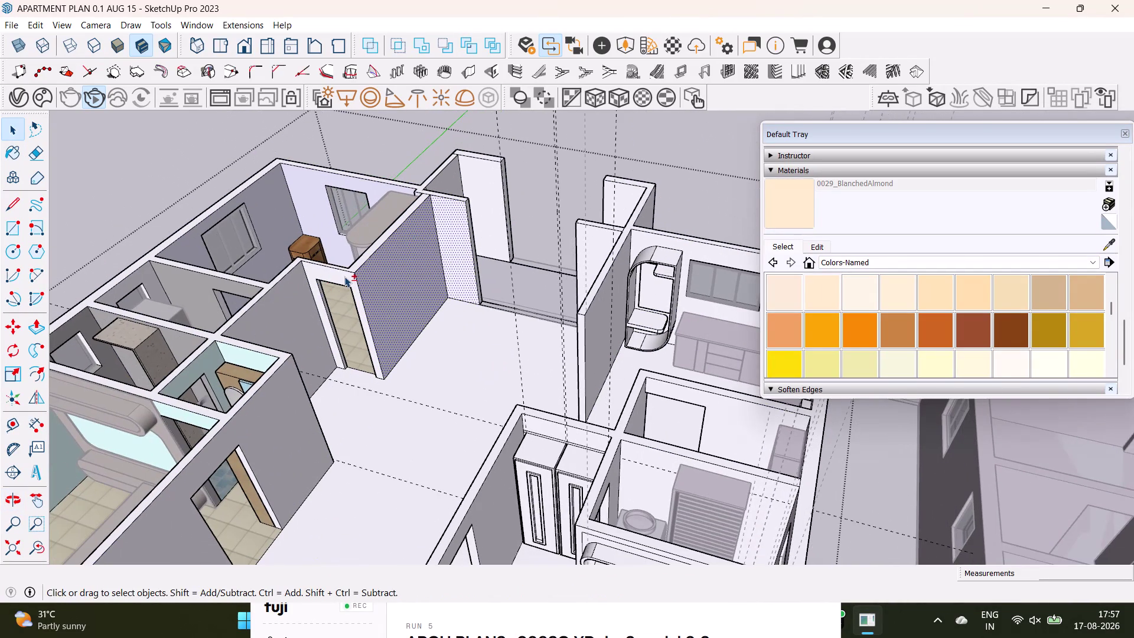
click(300, 286)
Add further interior wall faces to the selection from a new viewpoint.
middle_drag(356, 347, 287, 388)
middle_drag(334, 377, 102, 414)
middle_drag(326, 286, 429, 377)
middle_drag(460, 375, 241, 398)
scroll(up, 3)
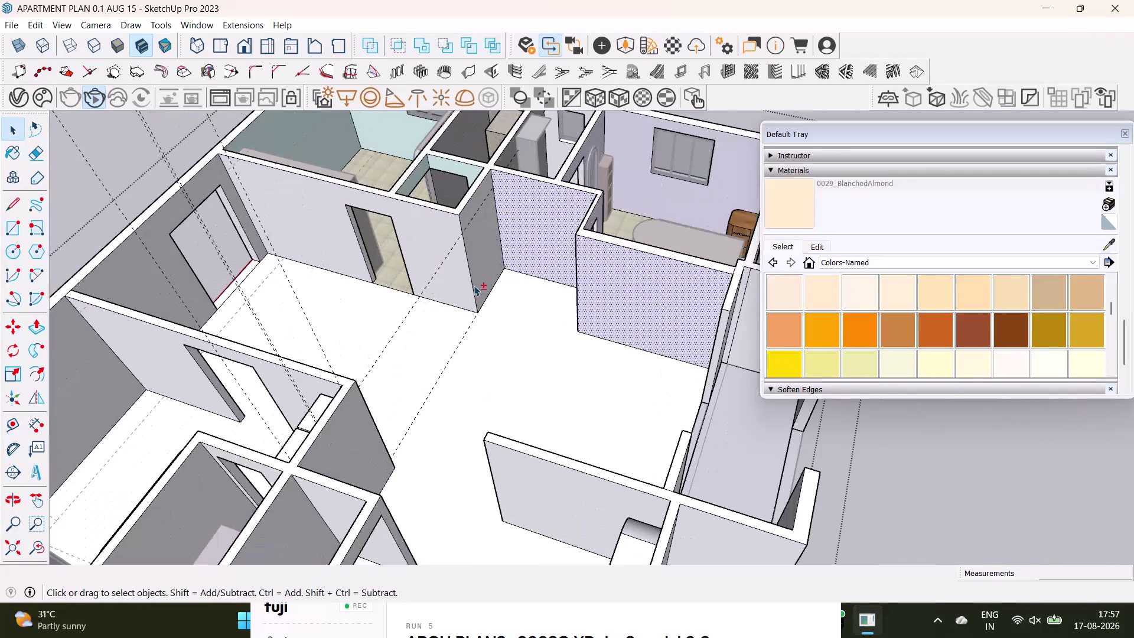
click(482, 233)
click(438, 267)
middle_drag(317, 256, 533, 253)
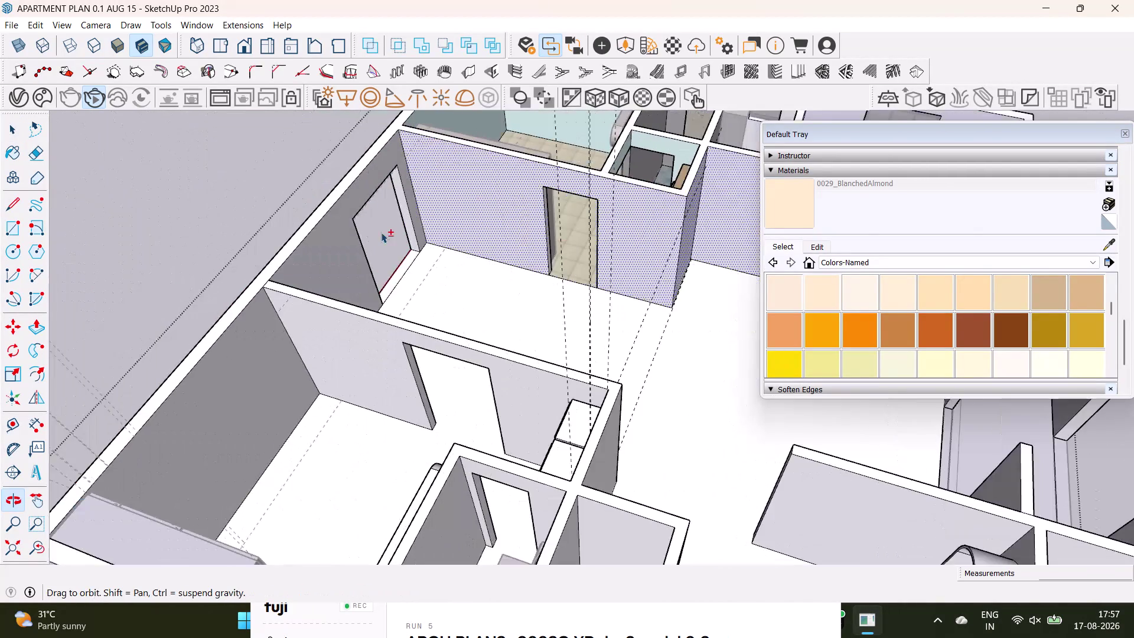
click(376, 233)
Add the living-area walls, left wall, side and top edge faces to the selection.
middle_drag(530, 312, 600, 265)
middle_drag(639, 320, 216, 327)
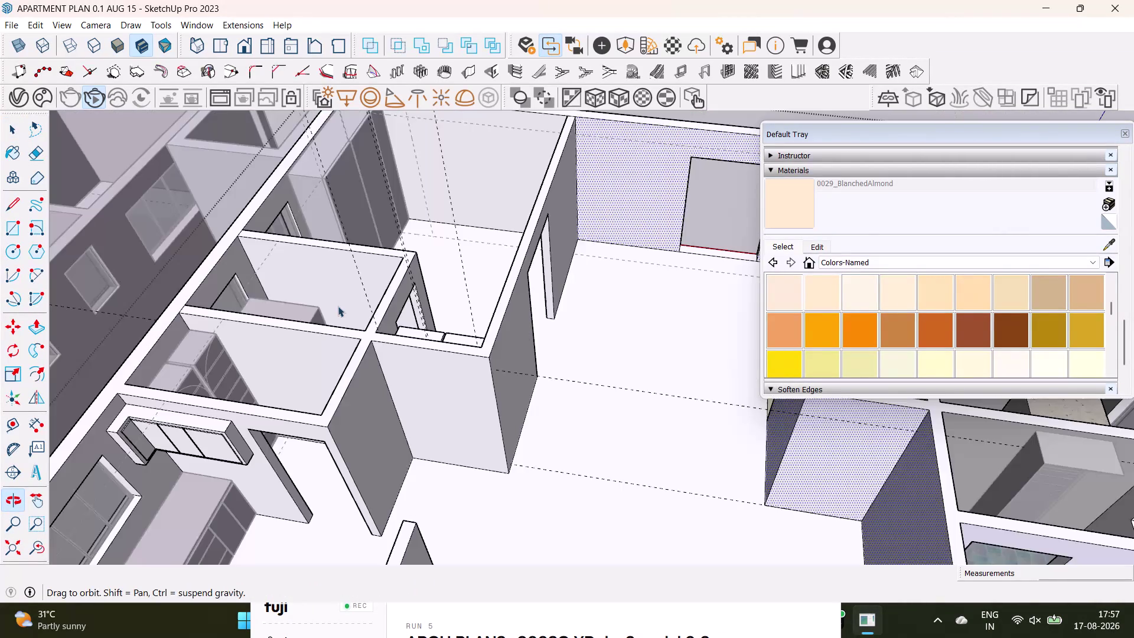
middle_drag(457, 305, 354, 318)
middle_drag(552, 380, 350, 372)
middle_drag(536, 299, 586, 323)
middle_drag(619, 328, 455, 382)
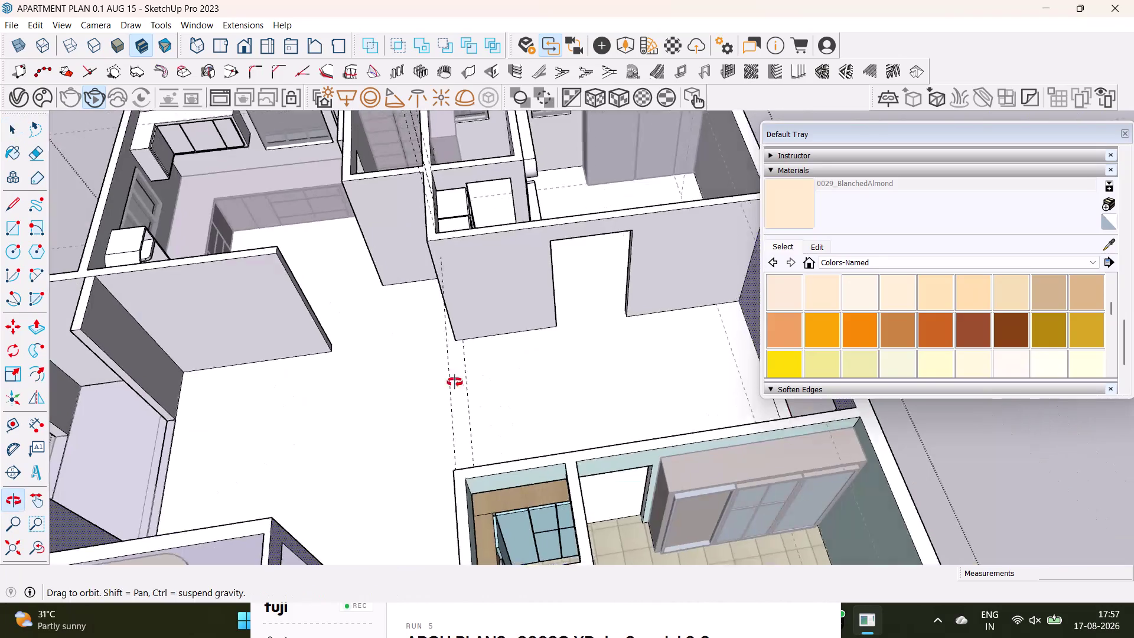
click(675, 267)
click(407, 205)
middle_drag(400, 280, 476, 267)
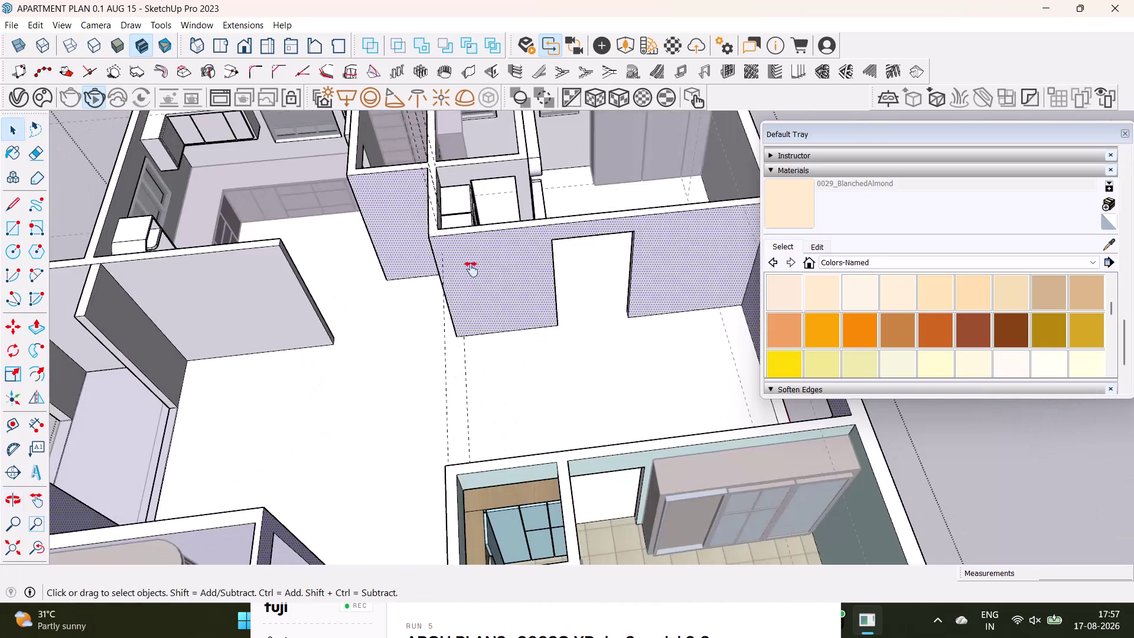
middle_drag(476, 267, 526, 247)
click(375, 267)
click(277, 292)
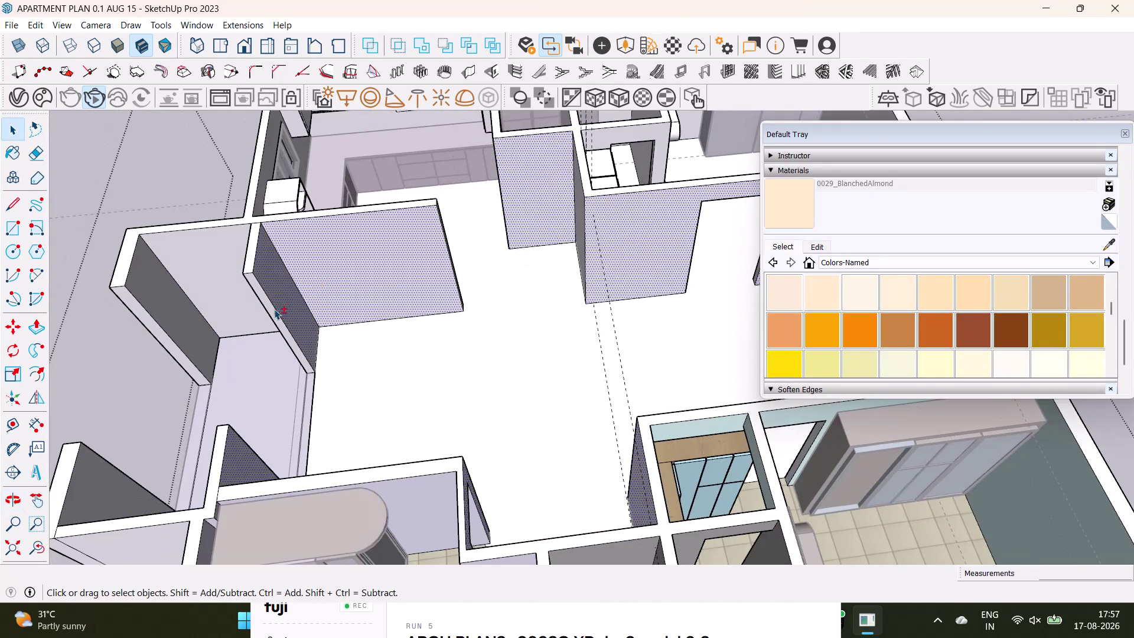
click(269, 309)
click(251, 256)
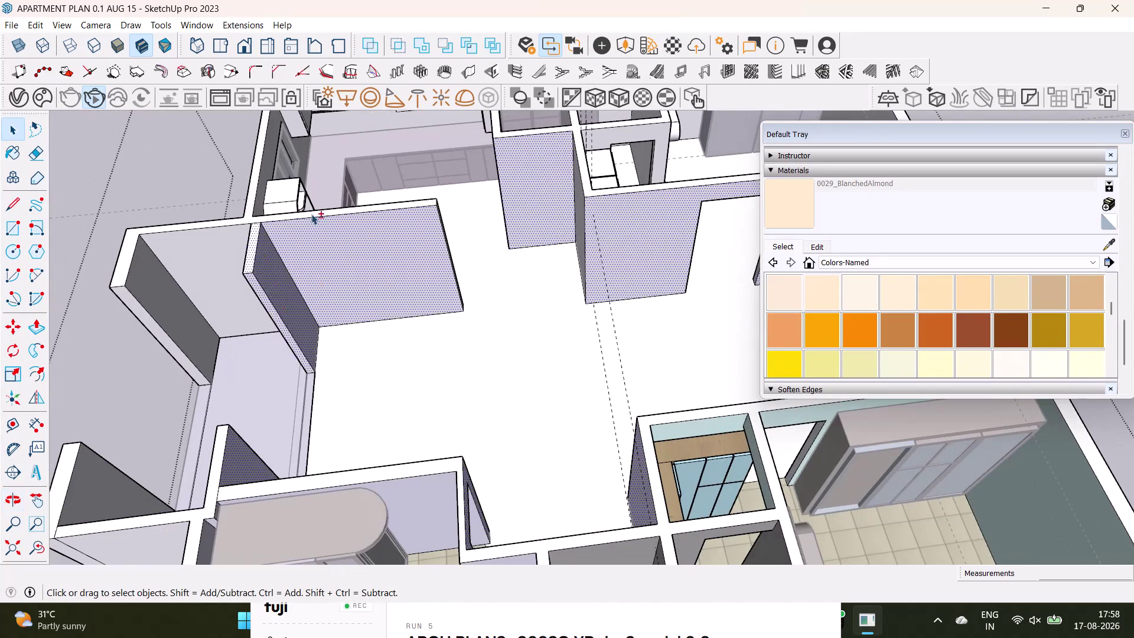
click(311, 213)
Add the kitchen-side wall and corner faces to the selection.
middle_drag(528, 248, 452, 303)
middle_drag(576, 307, 759, 240)
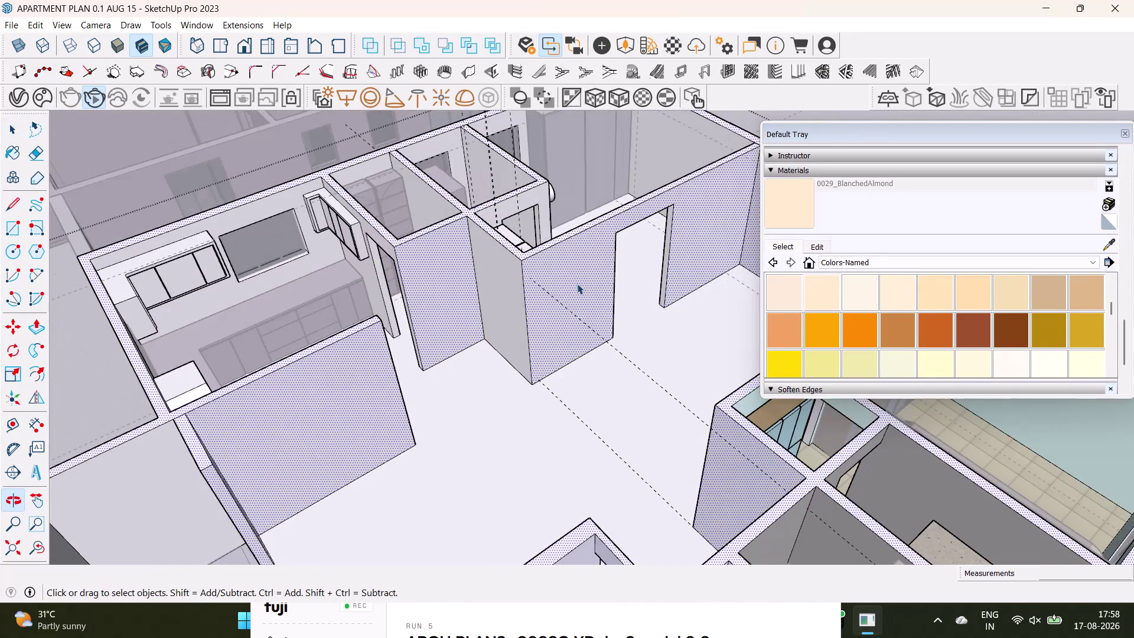
click(510, 285)
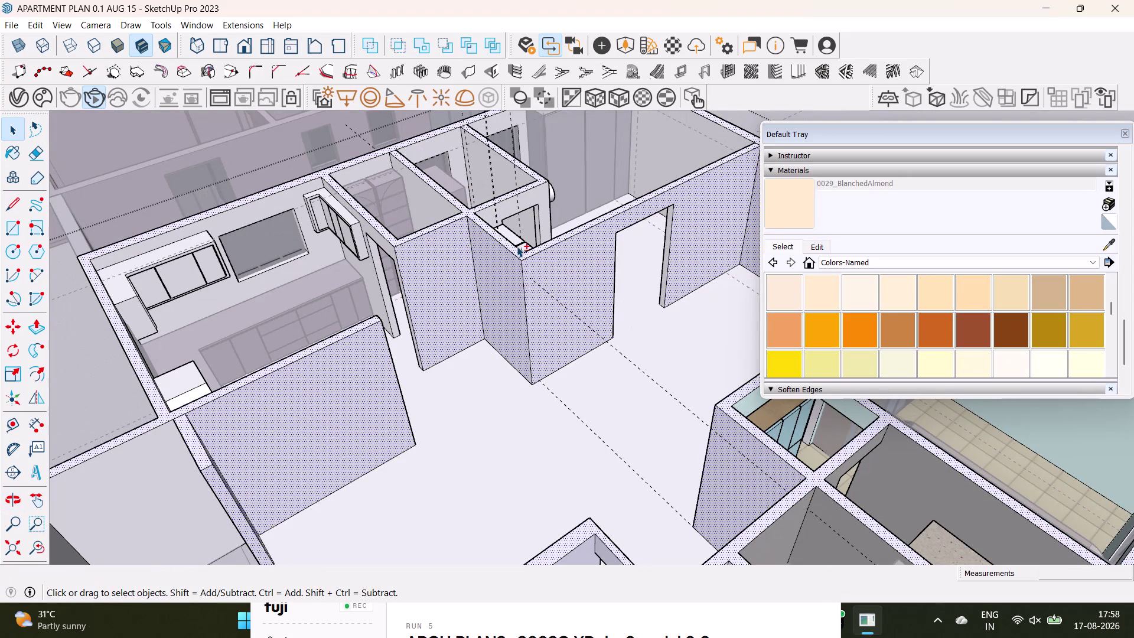
click(423, 254)
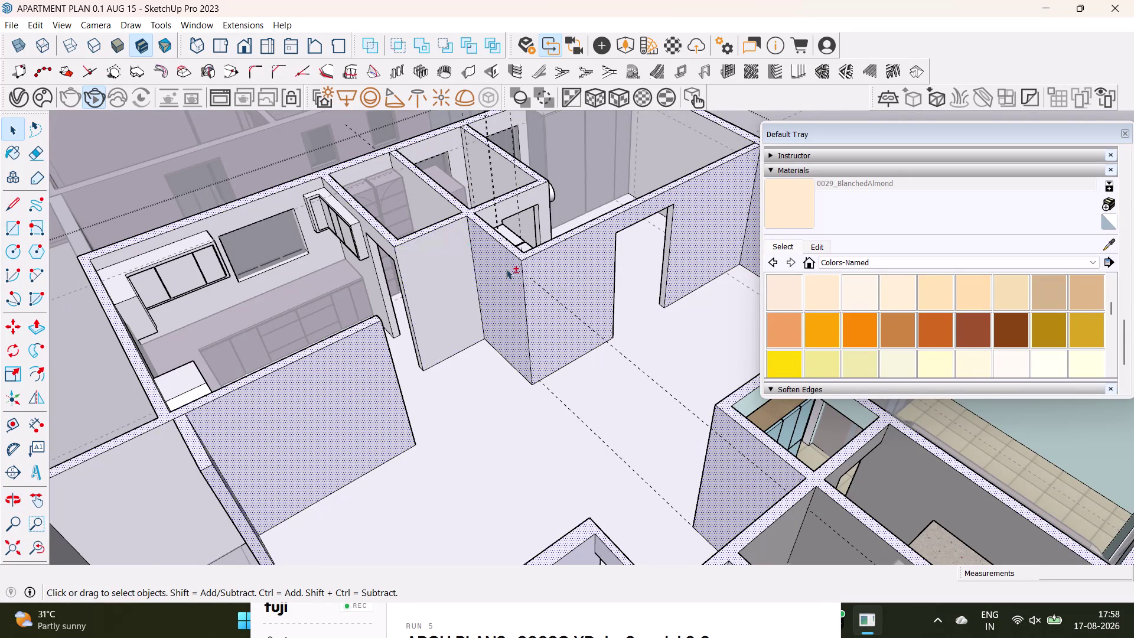
click(511, 271)
middle_drag(570, 310, 594, 311)
middle_drag(645, 338, 435, 368)
middle_drag(614, 360, 408, 370)
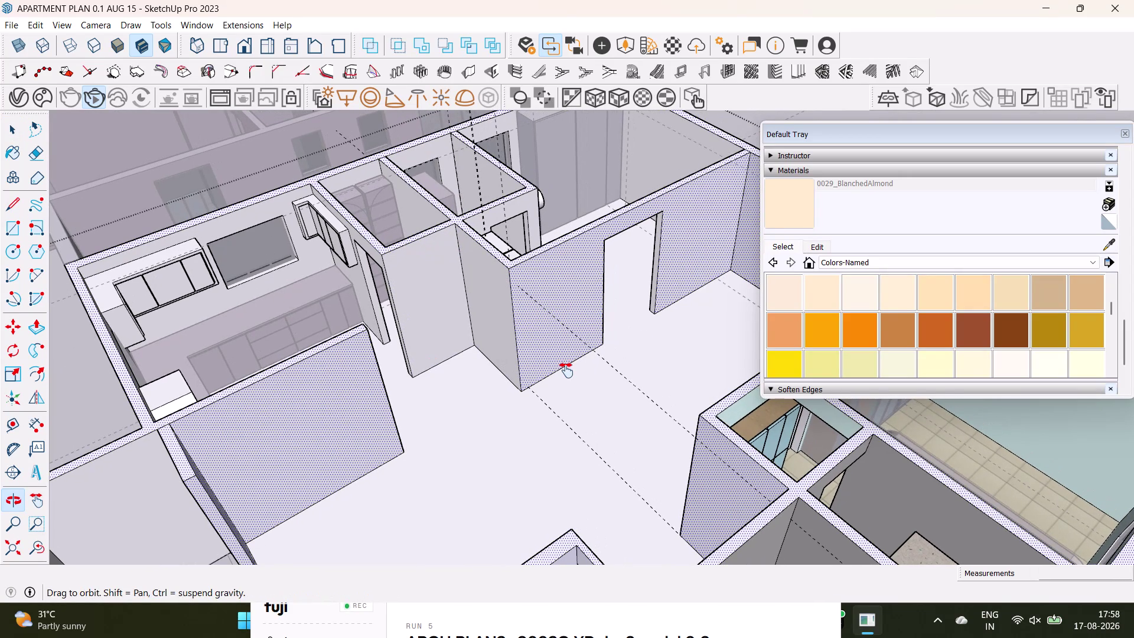
middle_drag(624, 332, 408, 370)
middle_drag(600, 337, 401, 370)
middle_drag(670, 361, 445, 392)
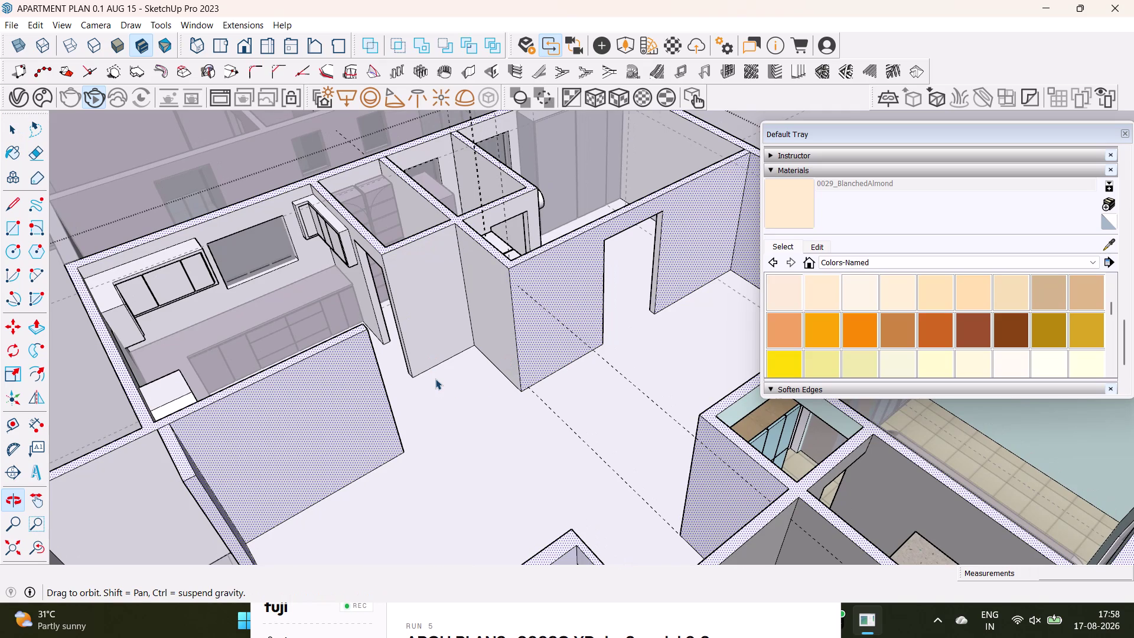
Save the model with Ctrl+S.
key(ctrl+s)
key(ctrl+s)
key(ctrl+s)
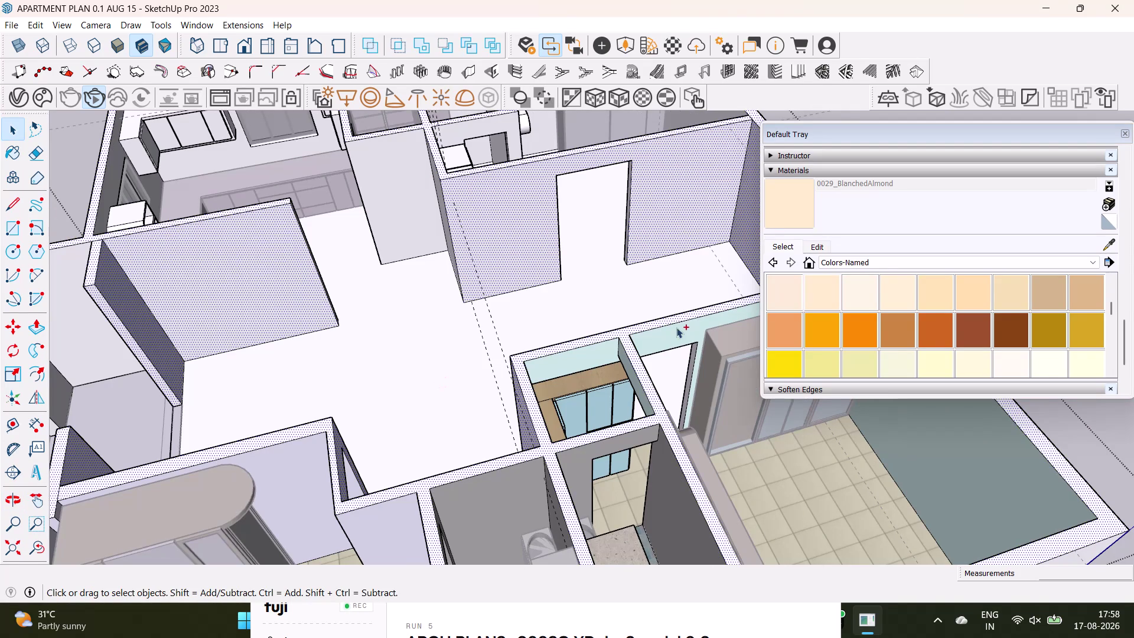
drag(795, 216, 784, 215)
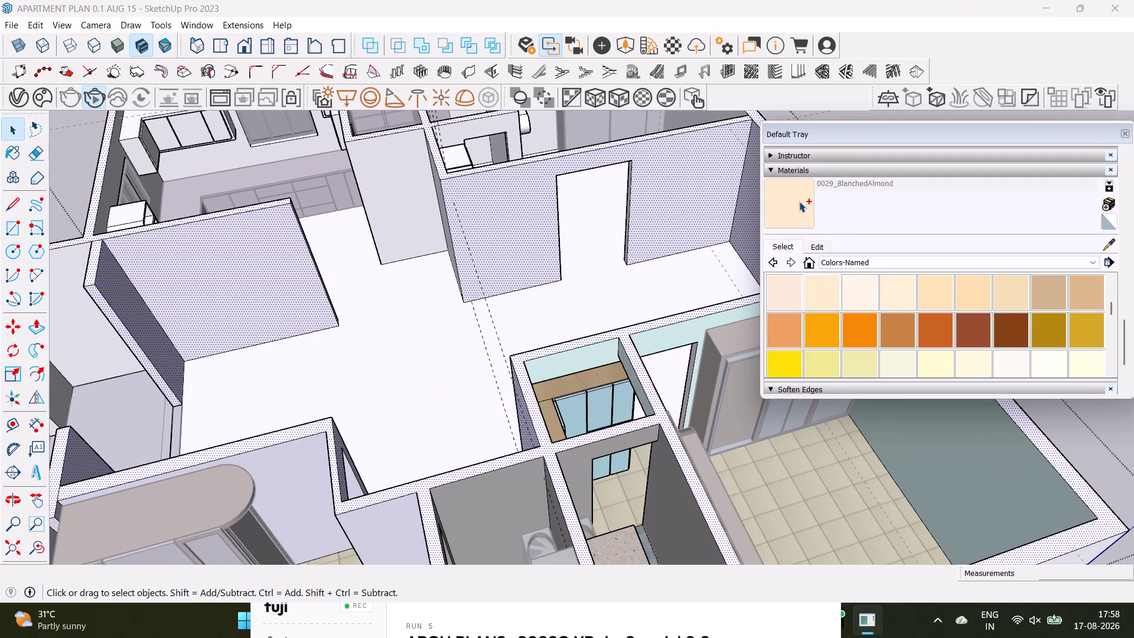
Pick 0029_BlanchedAlmond and paint the selected interior walls with it.
click(787, 217)
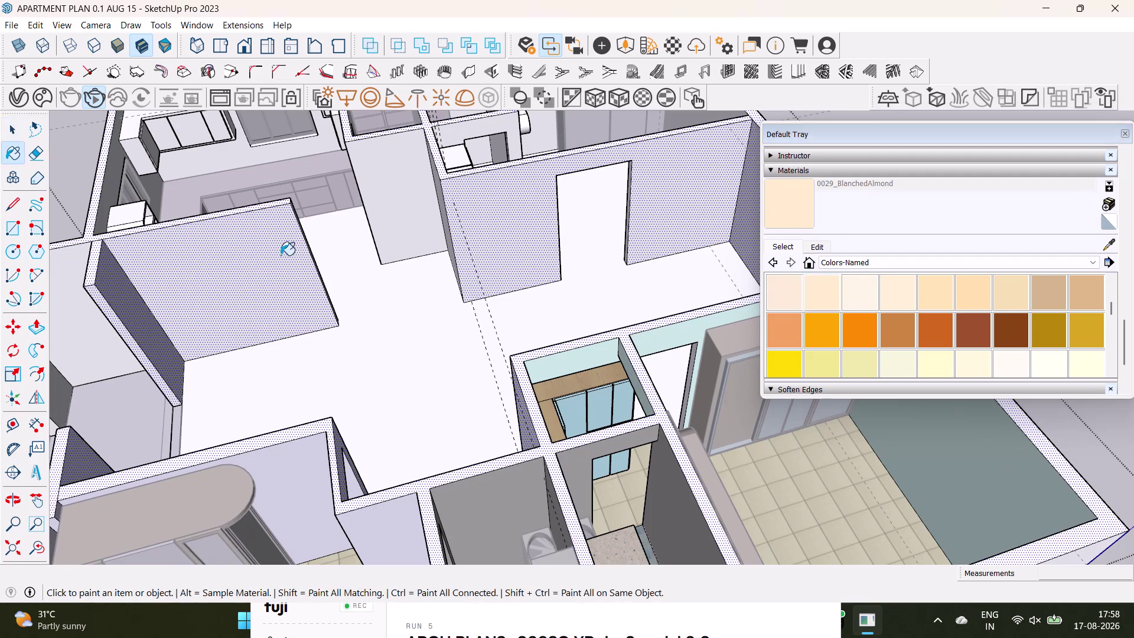
click(280, 255)
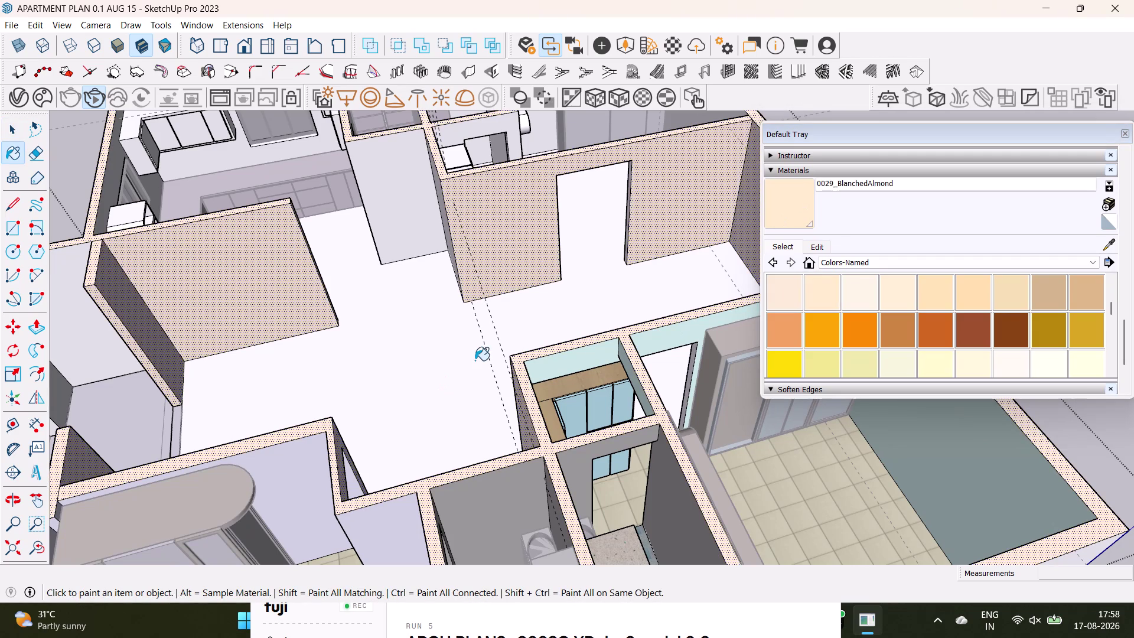
middle_drag(593, 375, 256, 414)
scroll(down, 3)
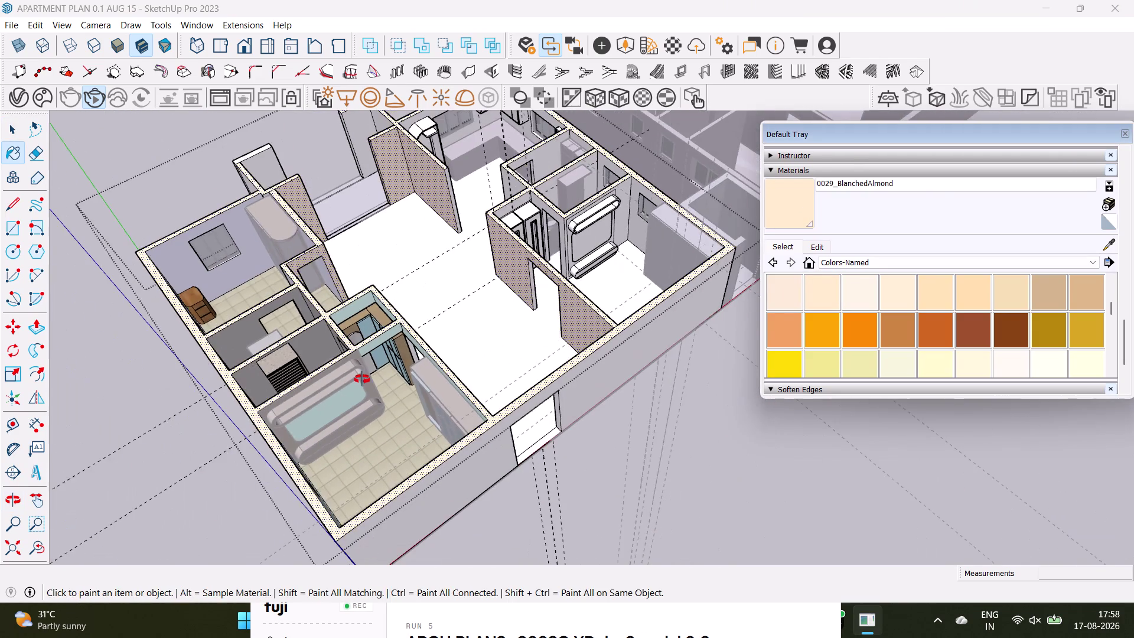
middle_drag(475, 350, 232, 377)
scroll(up, 3)
middle_drag(510, 262, 270, 281)
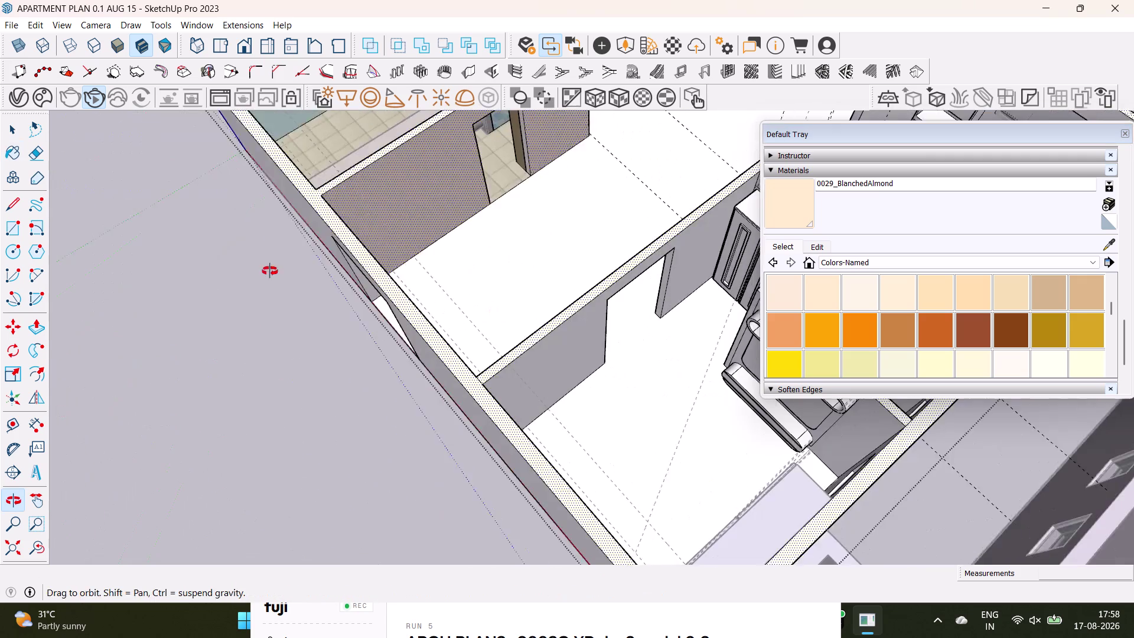
middle_drag(270, 280, 270, 272)
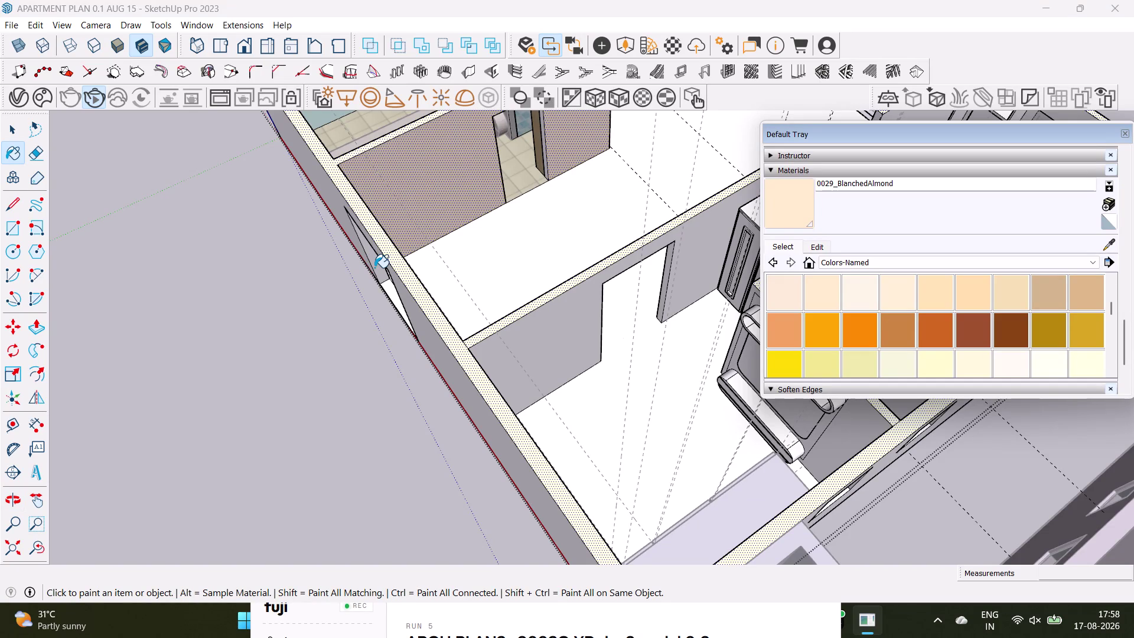
Return to the Select tool and inspect the painted living-area walls.
key(space)
scroll(down, 3)
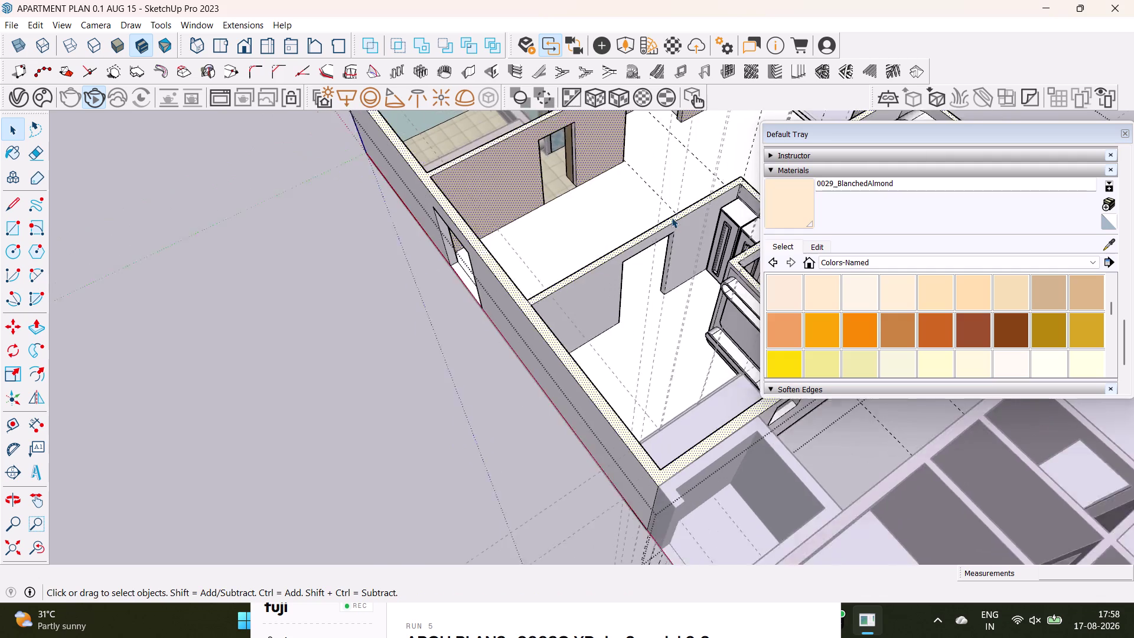
scroll(down, 3)
scroll(down, 3)
middle_drag(630, 199, 422, 292)
middle_drag(422, 292, 515, 274)
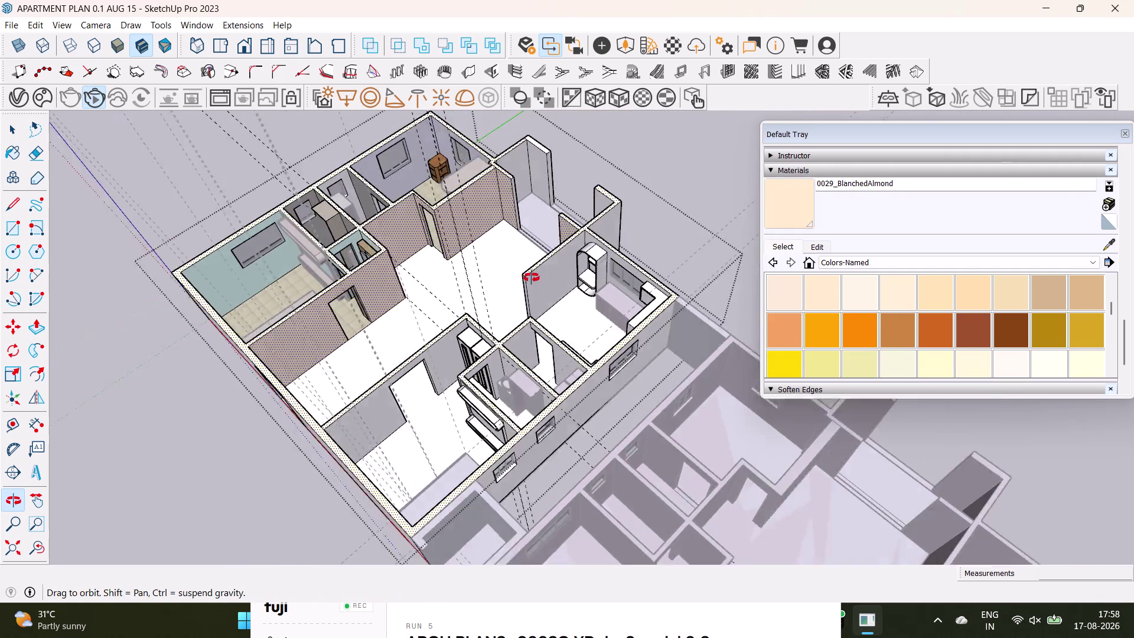
middle_drag(515, 274, 572, 351)
scroll(up, 3)
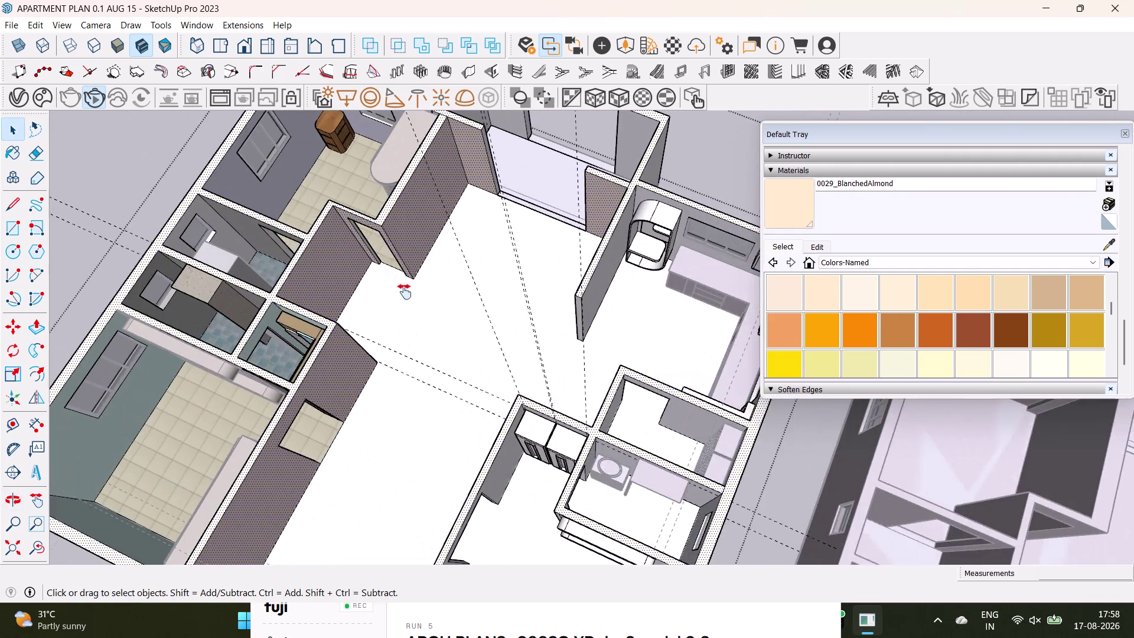
middle_drag(402, 321, 420, 248)
middle_drag(522, 273, 609, 230)
scroll(down, 3)
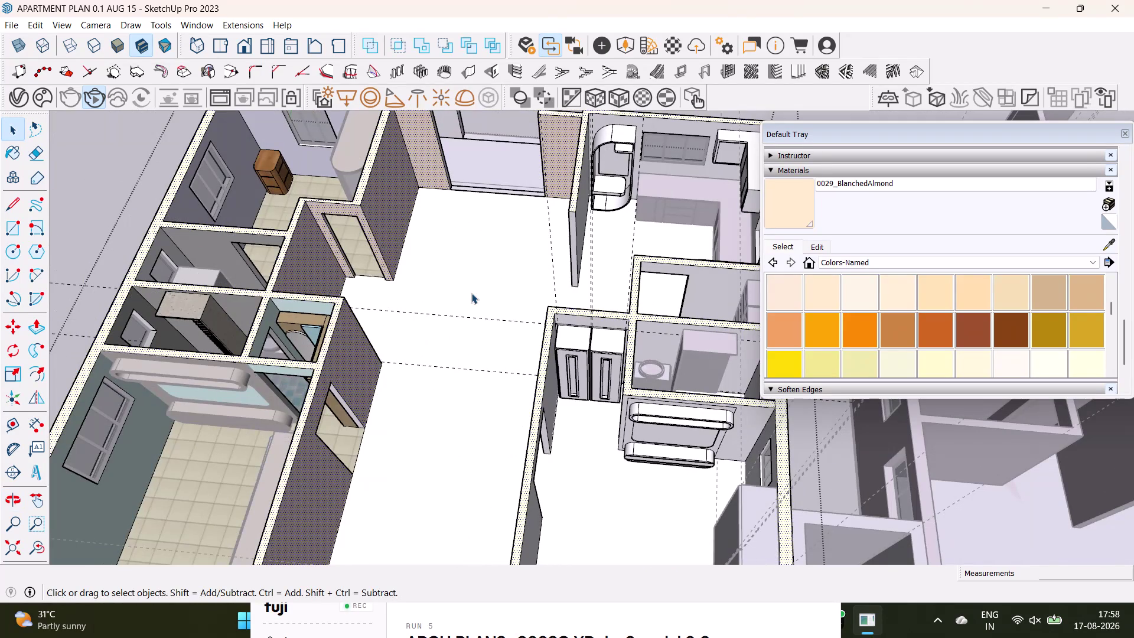
scroll(down, 3)
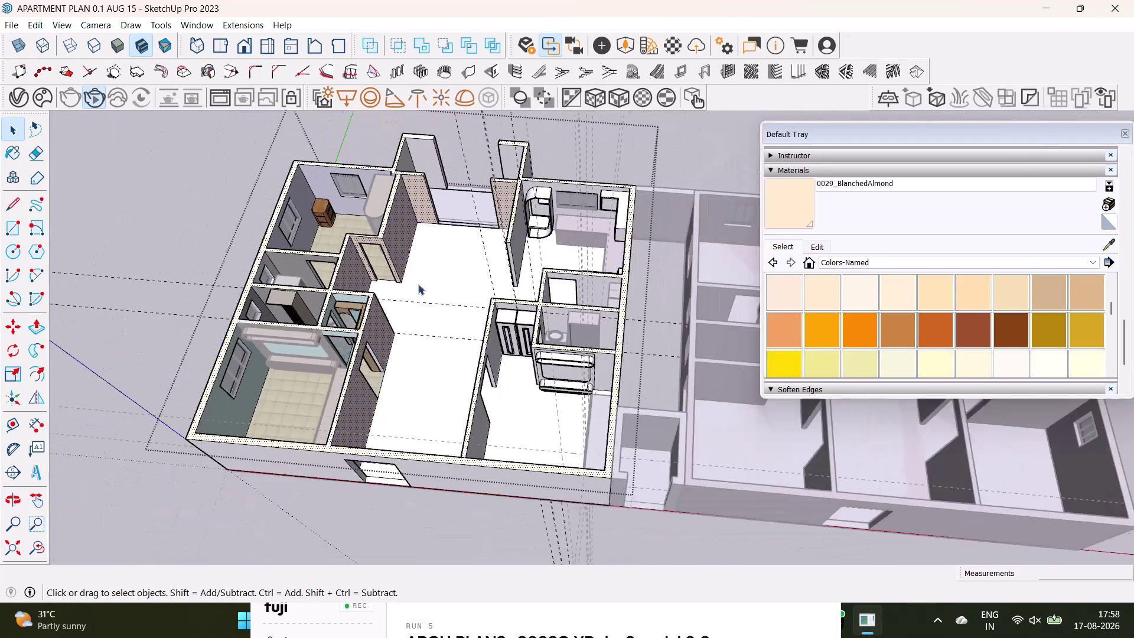
scroll(down, 3)
Clear the selection to view the cream walls, turning toward kitchen and bathroom.
key(space)
click(222, 160)
click(223, 159)
scroll(up, 3)
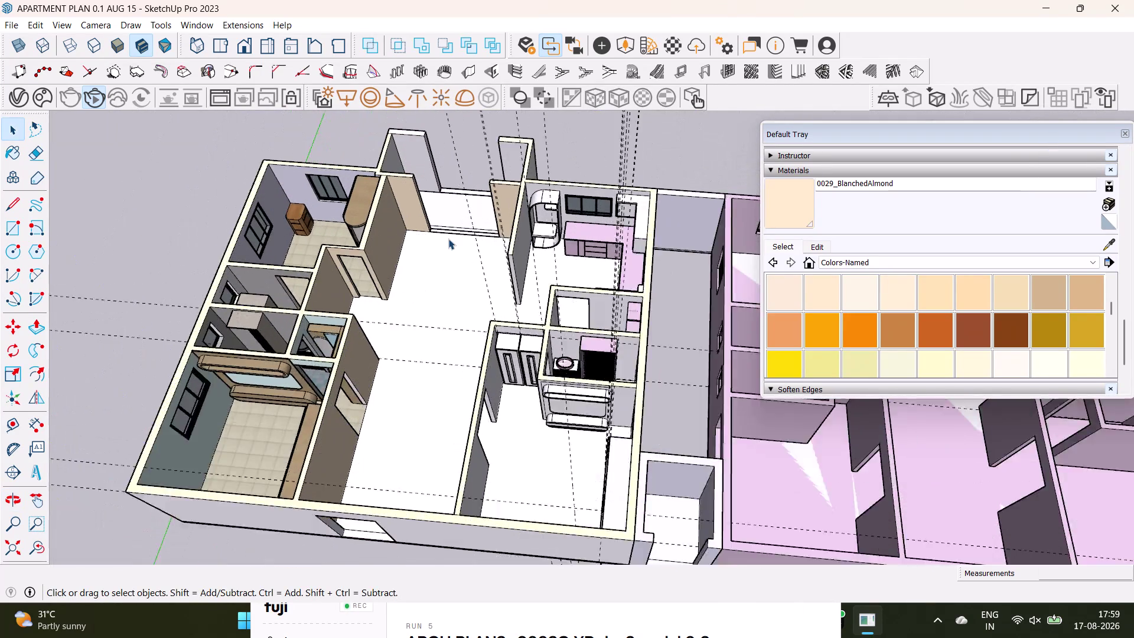
scroll(up, 3)
middle_drag(443, 251, 429, 206)
middle_drag(436, 218, 638, 245)
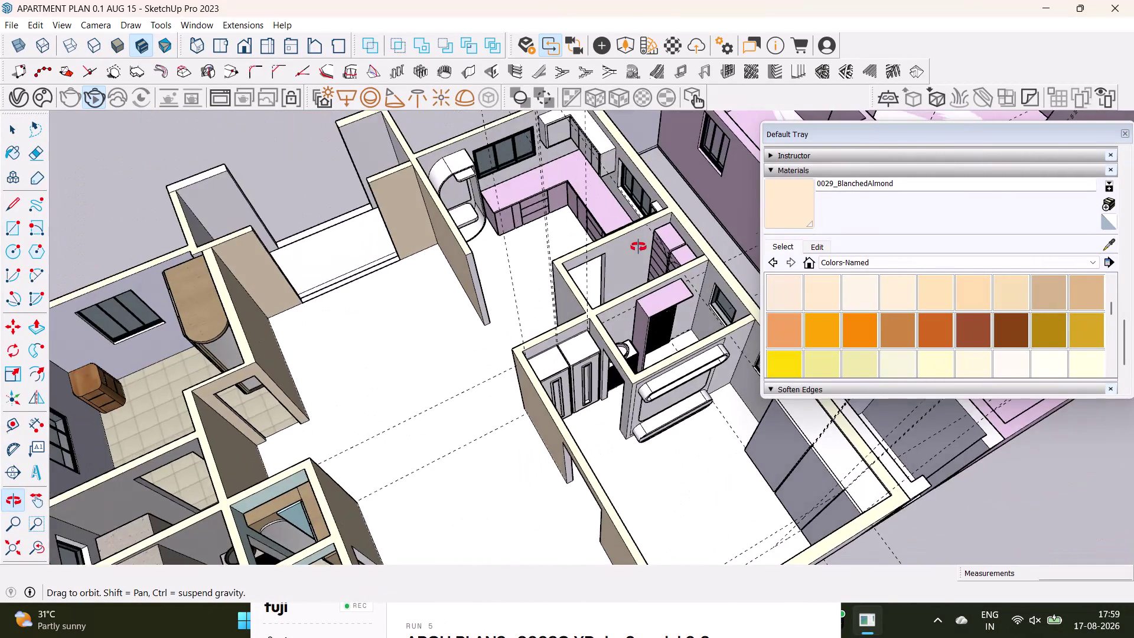
middle_drag(638, 245, 717, 198)
scroll(up, 3)
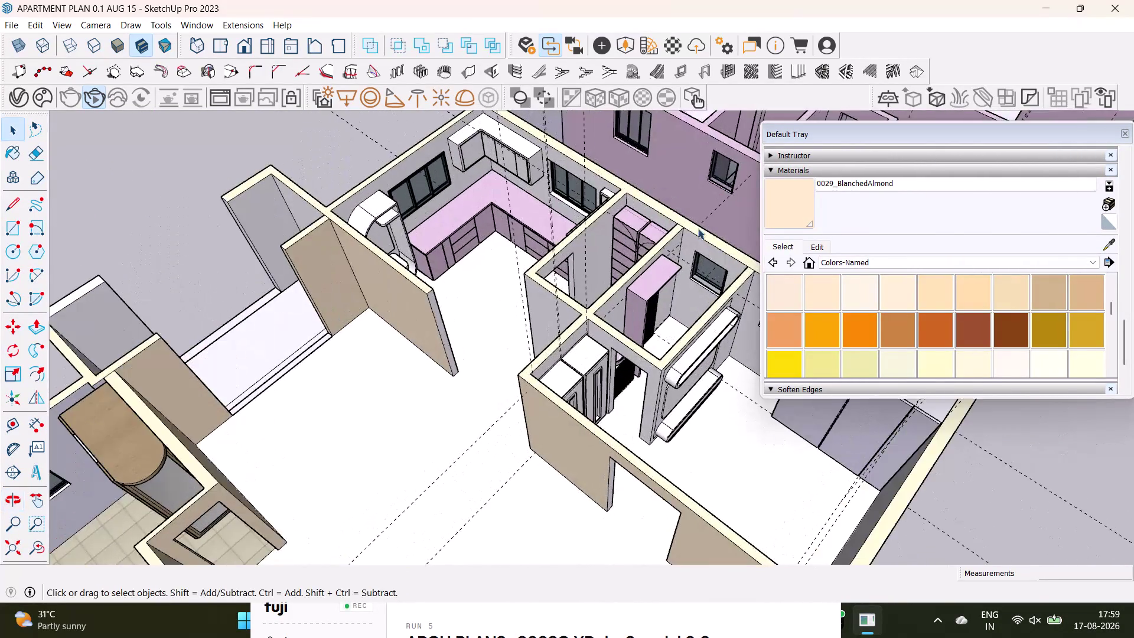
scroll(up, 3)
middle_drag(641, 299, 608, 398)
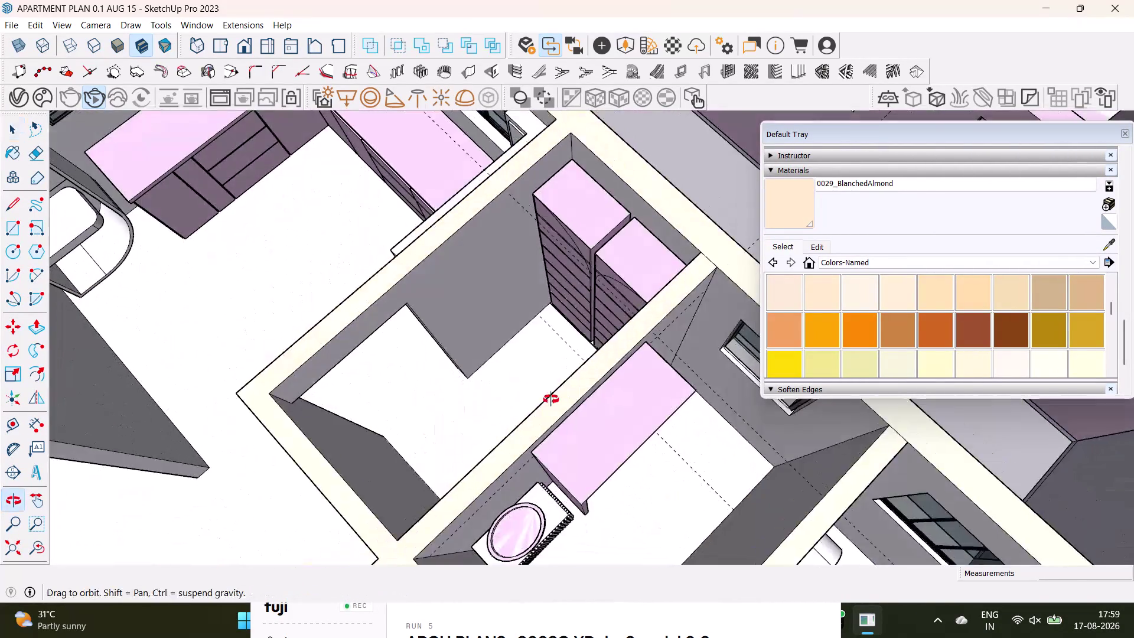
middle_drag(609, 398, 575, 293)
scroll(down, 3)
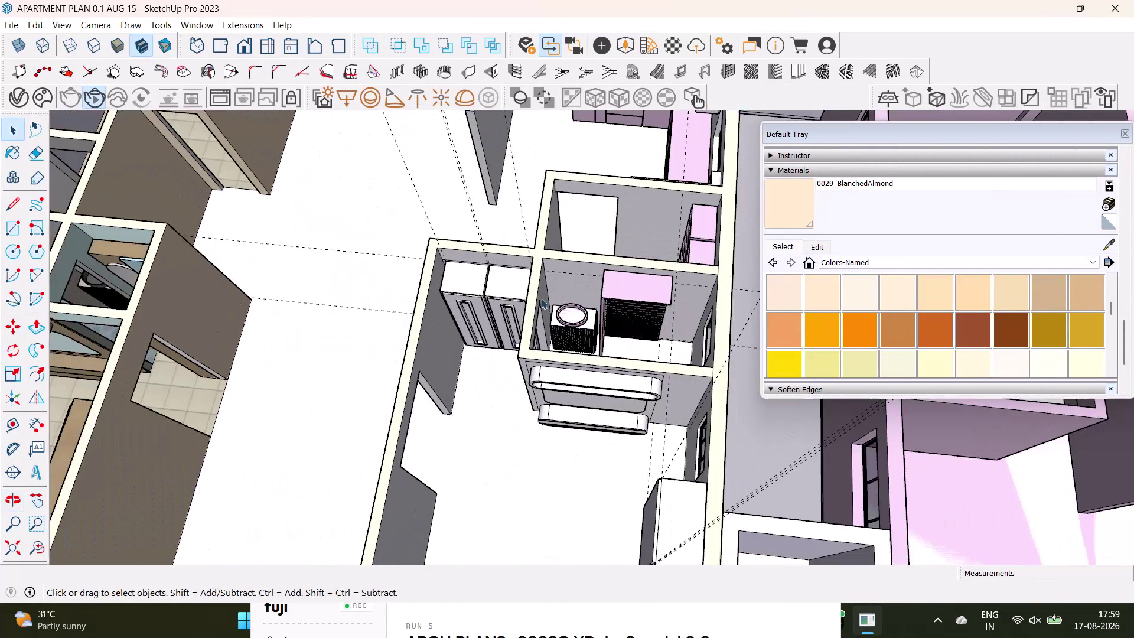
scroll(down, 3)
scroll(down, 3)
middle_drag(383, 242, 493, 260)
scroll(up, 3)
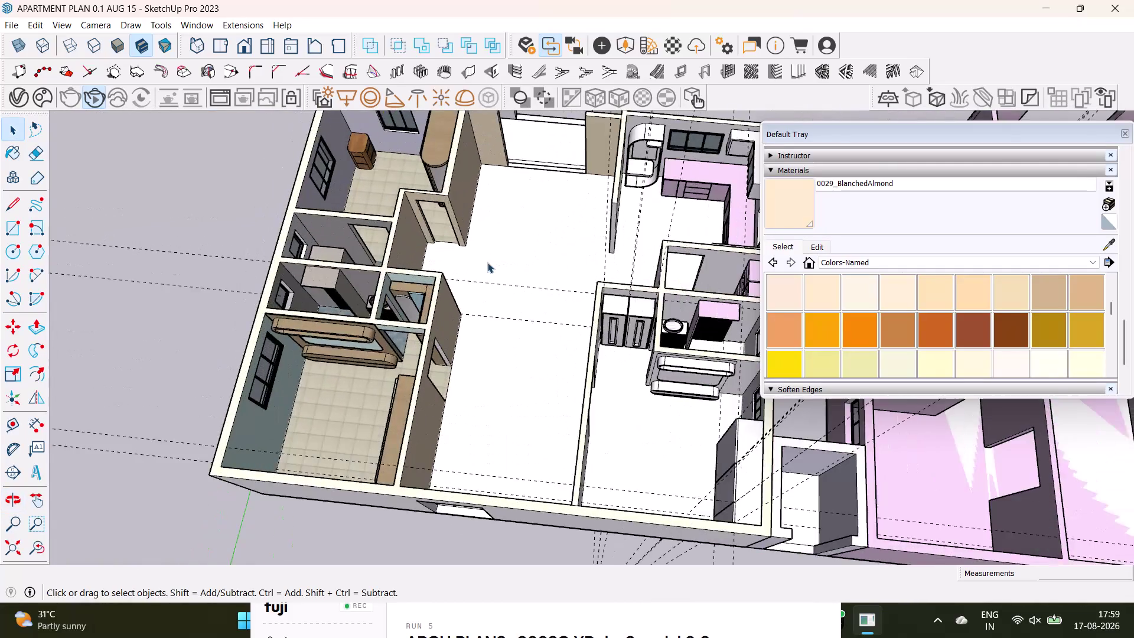
middle_drag(490, 262, 686, 132)
middle_drag(583, 236, 565, 245)
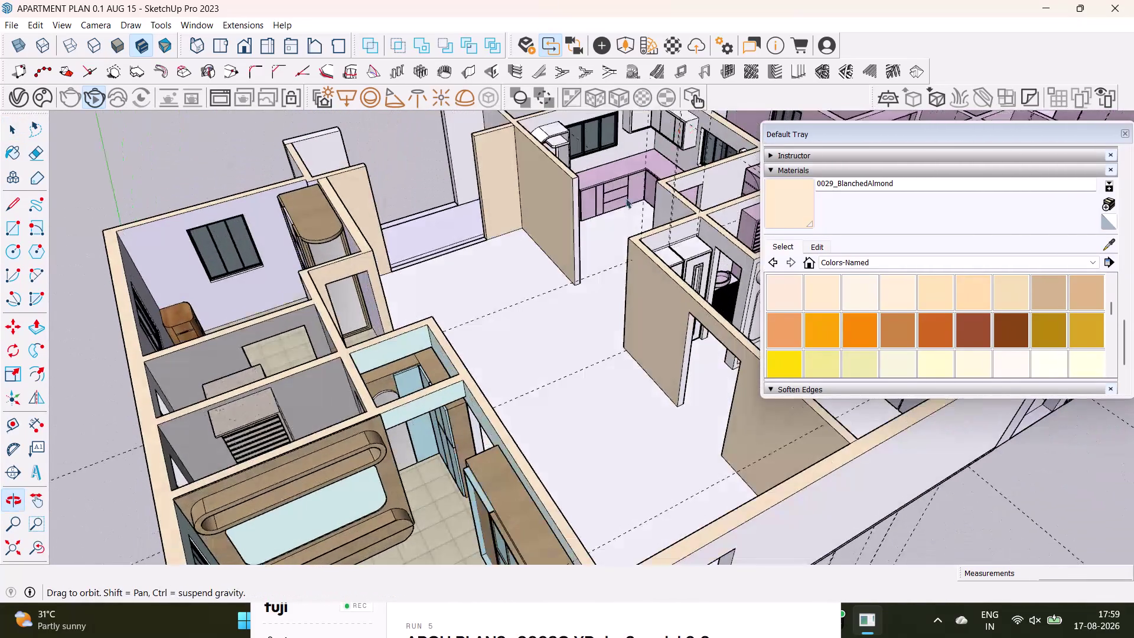
middle_drag(564, 245, 398, 261)
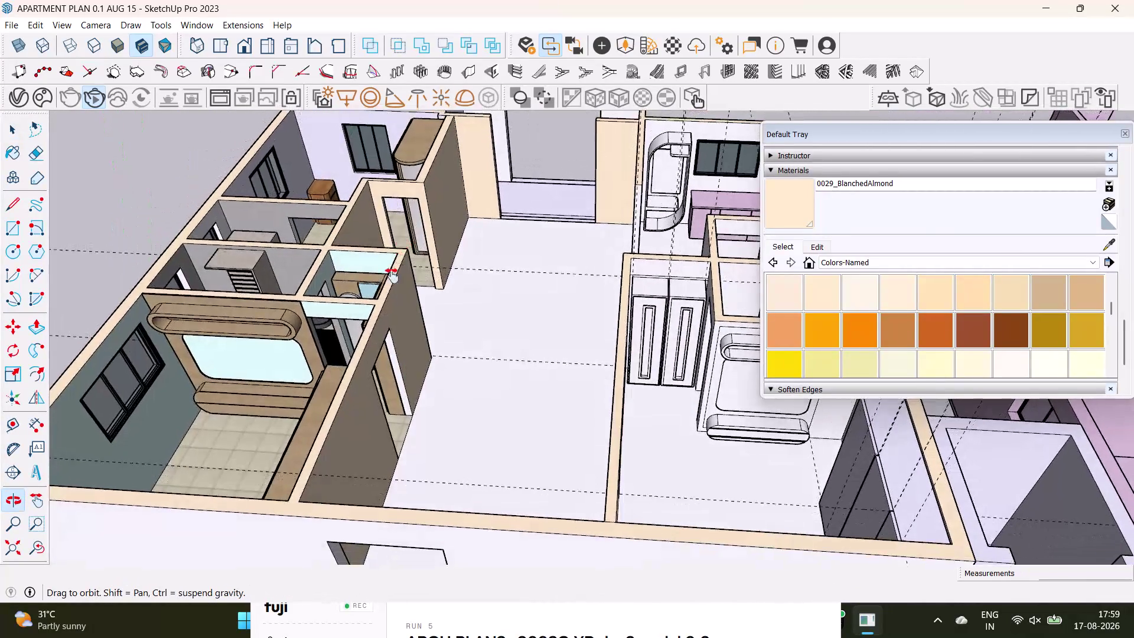
middle_drag(397, 260, 382, 300)
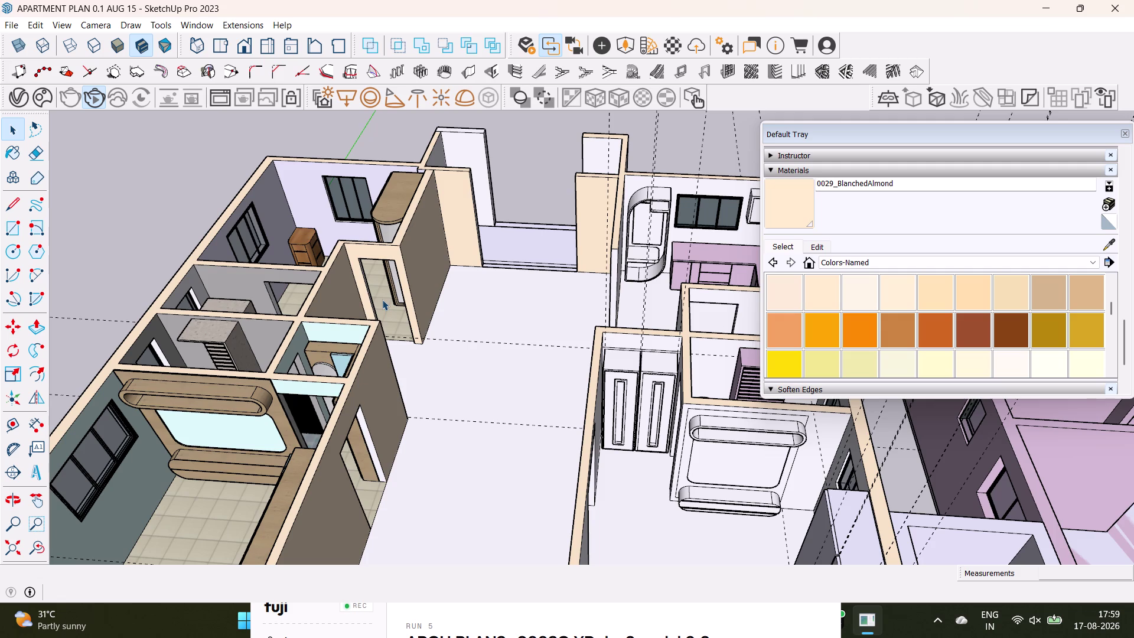
key(space)
scroll(down, 3)
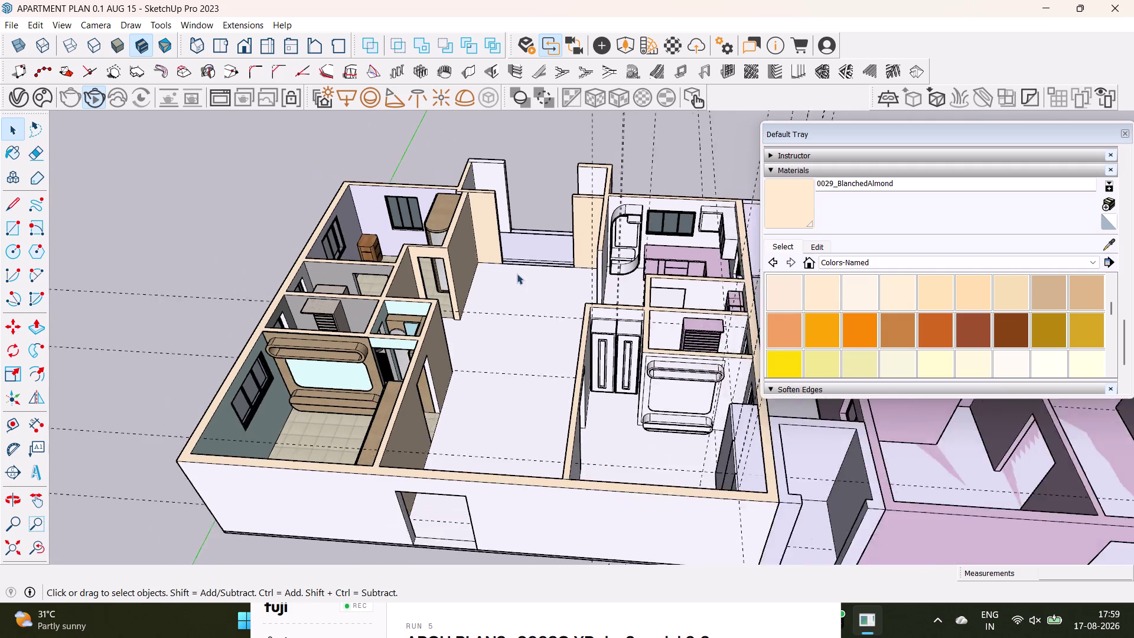
middle_drag(518, 276, 571, 284)
middle_drag(571, 284, 330, 337)
scroll(up, 3)
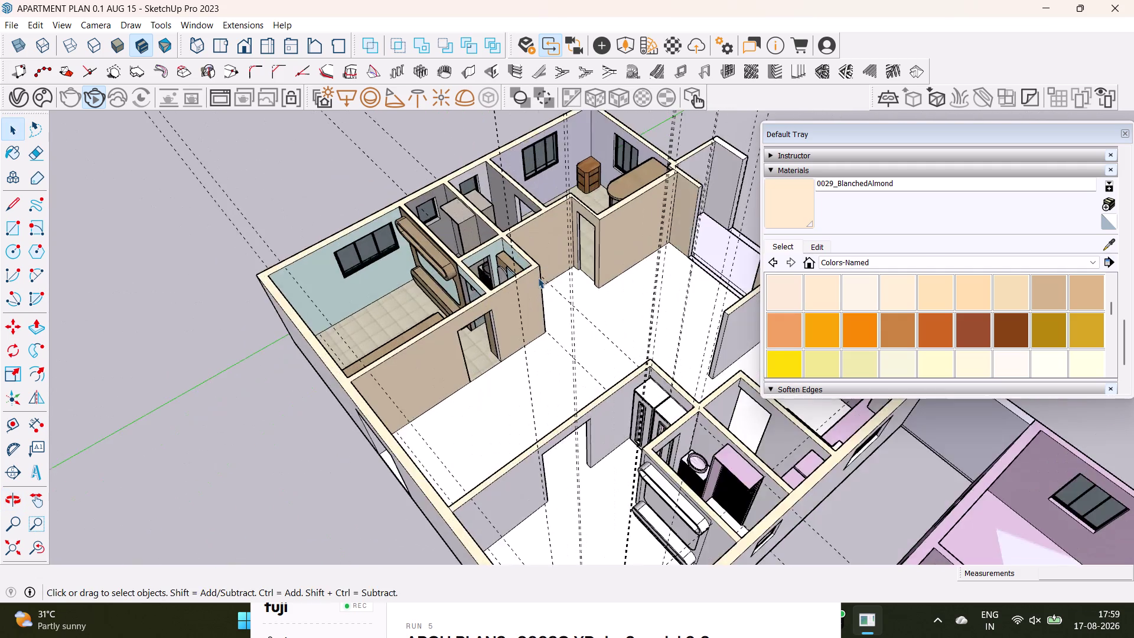
scroll(up, 3)
middle_drag(538, 277, 695, 194)
middle_drag(504, 279, 606, 280)
scroll(up, 3)
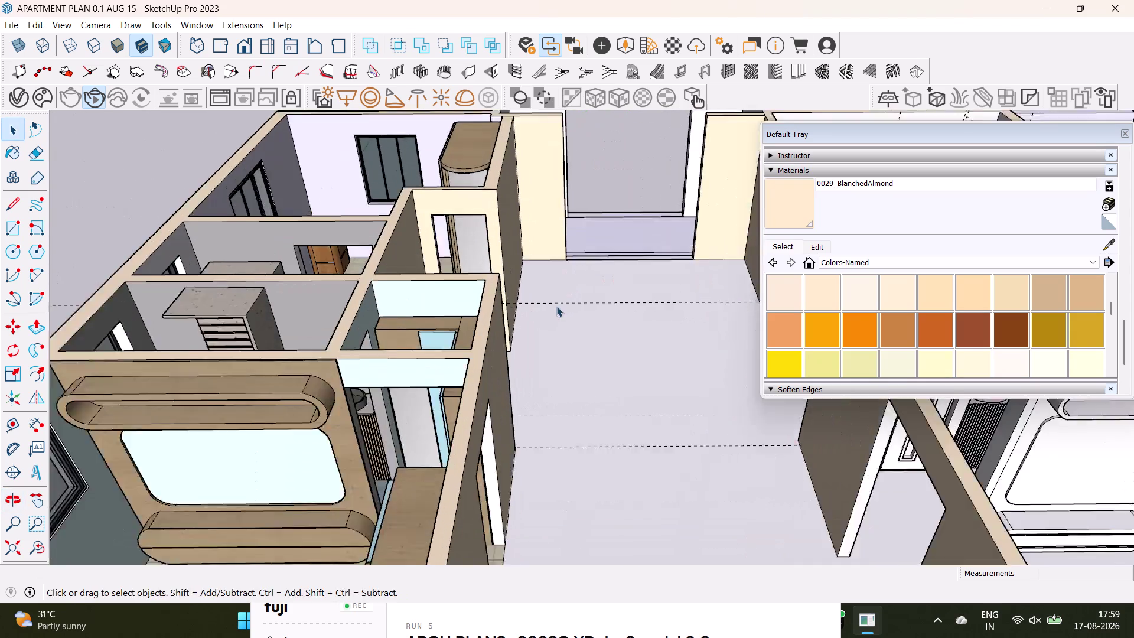
middle_drag(557, 306, 562, 327)
scroll(down, 3)
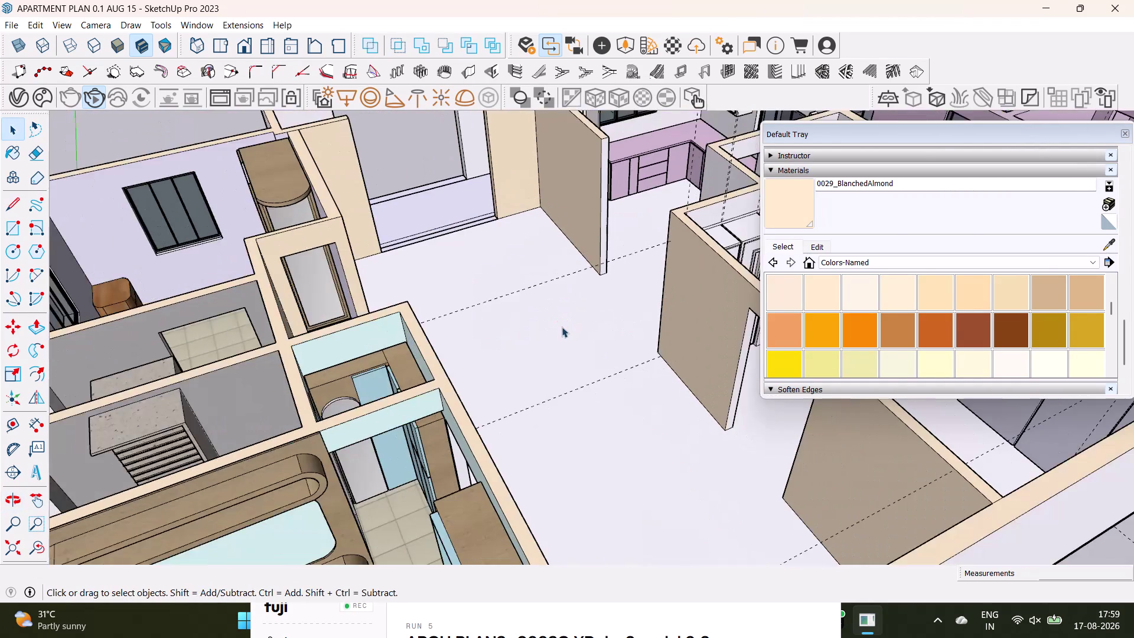
scroll(down, 3)
middle_drag(557, 311, 400, 334)
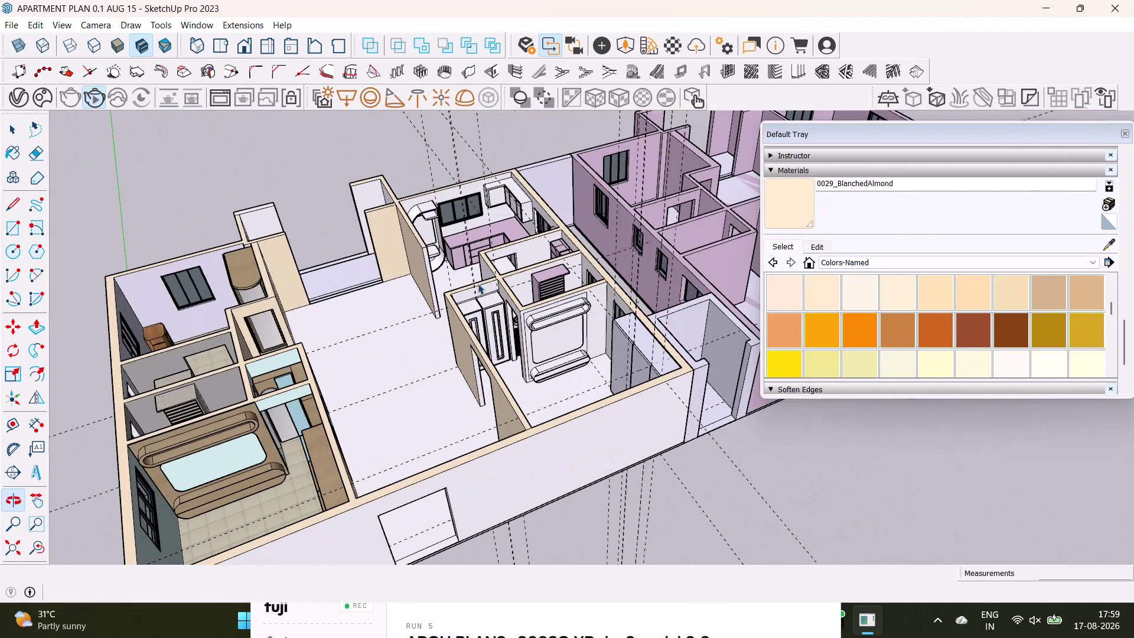
middle_drag(565, 333, 487, 401)
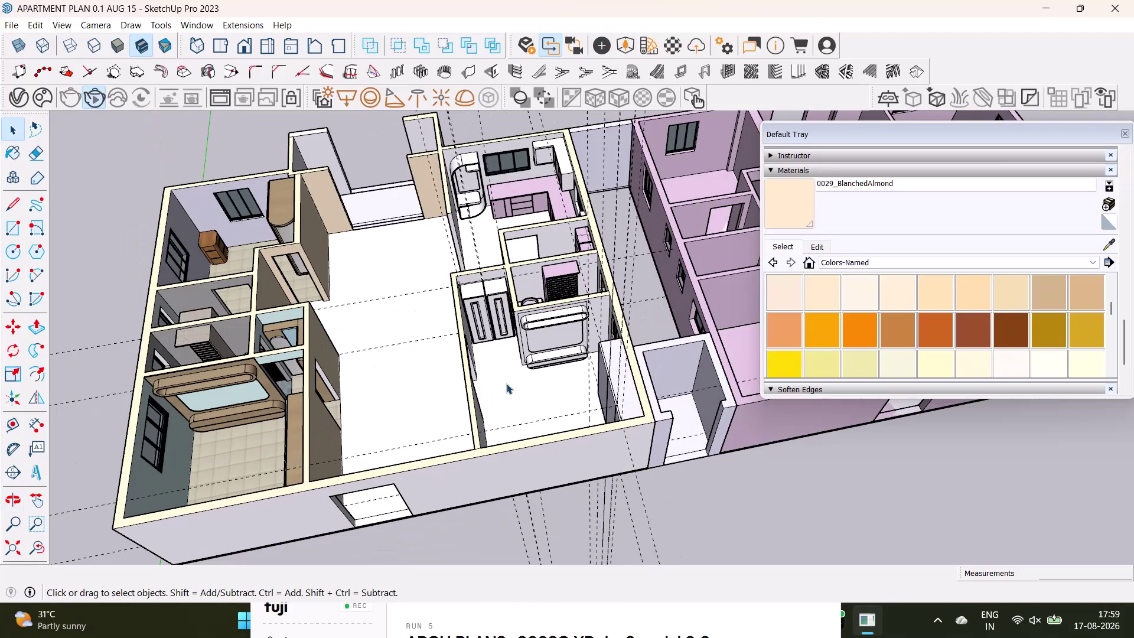
Make 0035_Tan the current paint colour from the Colors-Named swatches.
scroll(down, 3)
scroll(down, 3)
scroll(down, 3)
scroll(down, 3)
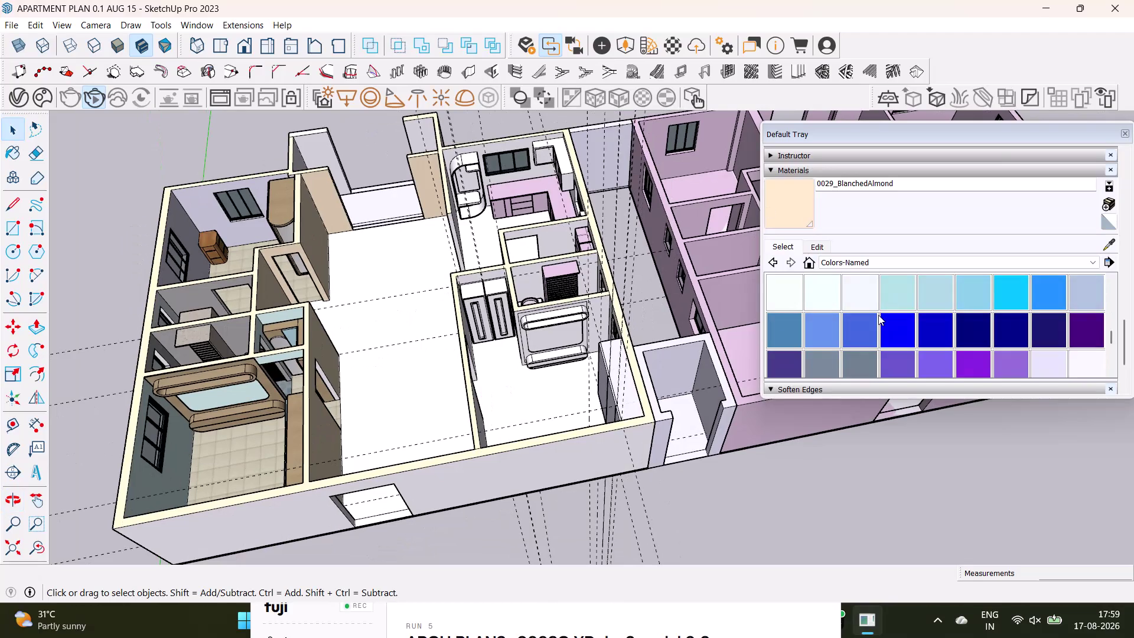
scroll(down, 3)
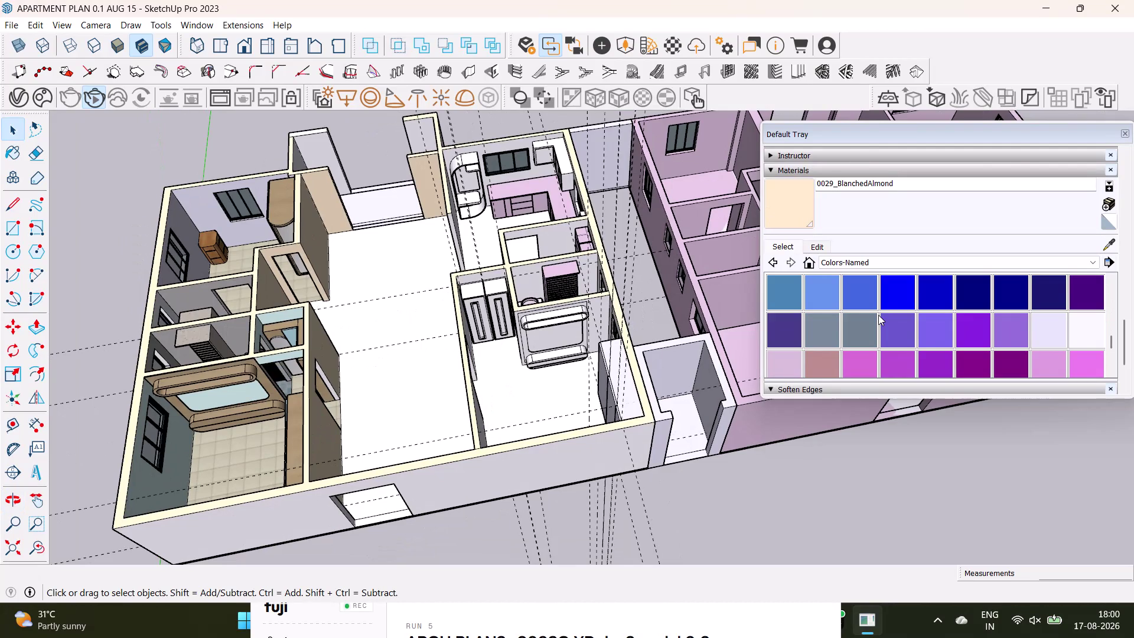
scroll(up, 3)
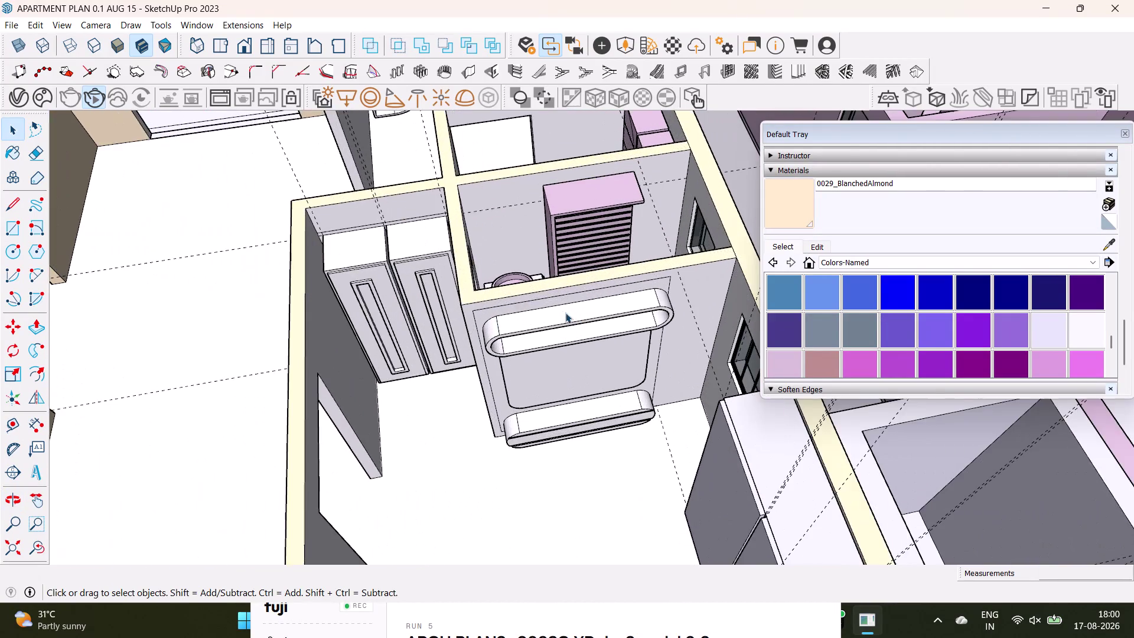
middle_drag(572, 311, 483, 371)
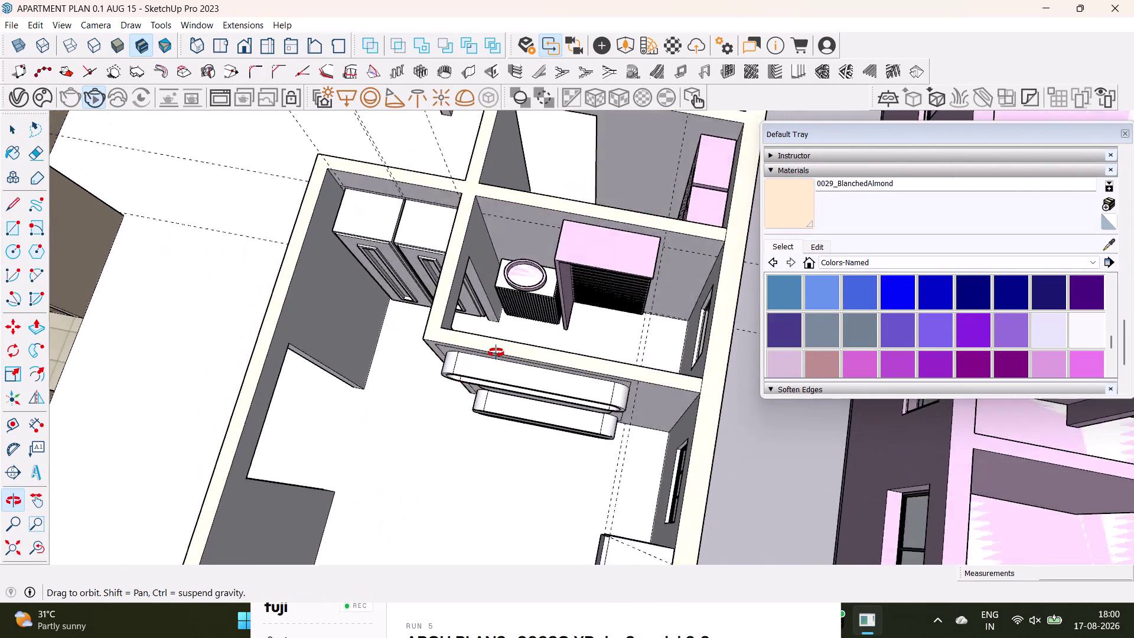
middle_drag(484, 371, 606, 246)
scroll(down, 3)
scroll(down, 3)
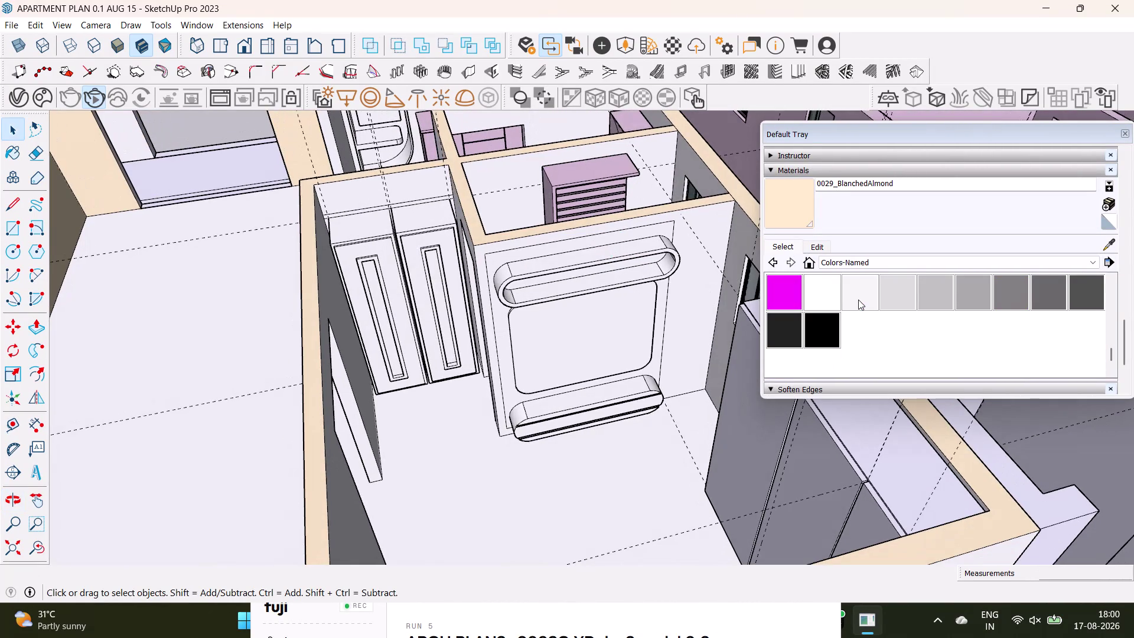
scroll(up, 3)
scroll(up, 3)
scroll(up, 3)
scroll(up, 3)
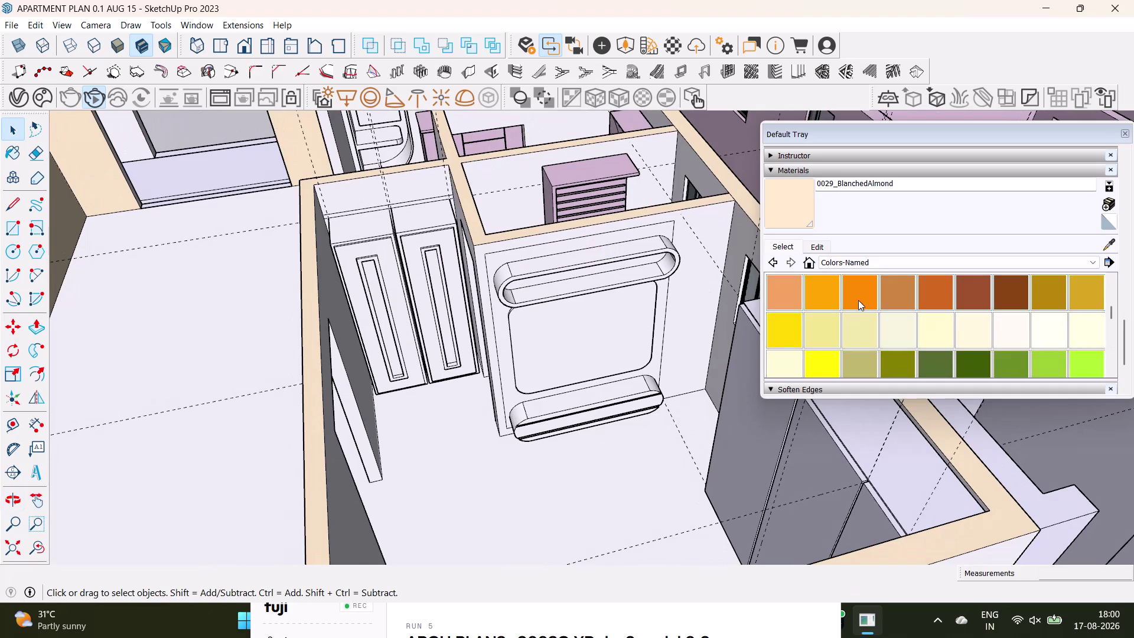